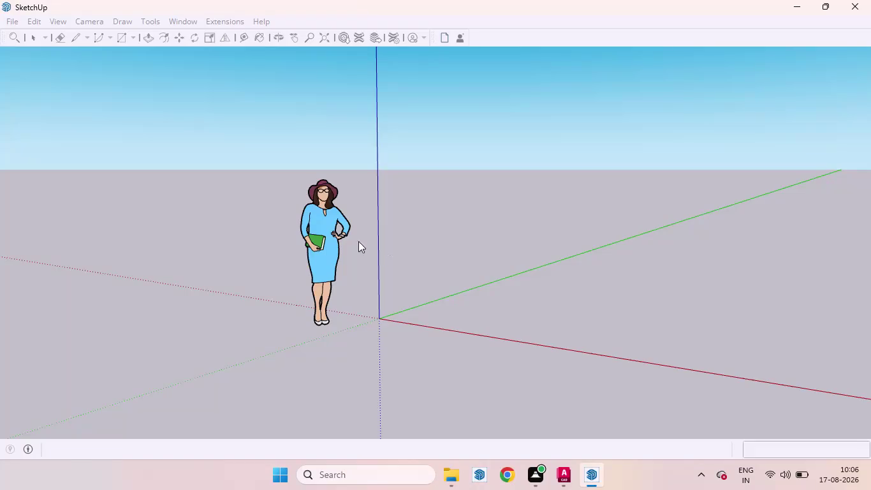
Delete the default person figure from the new model.
click(317, 233)
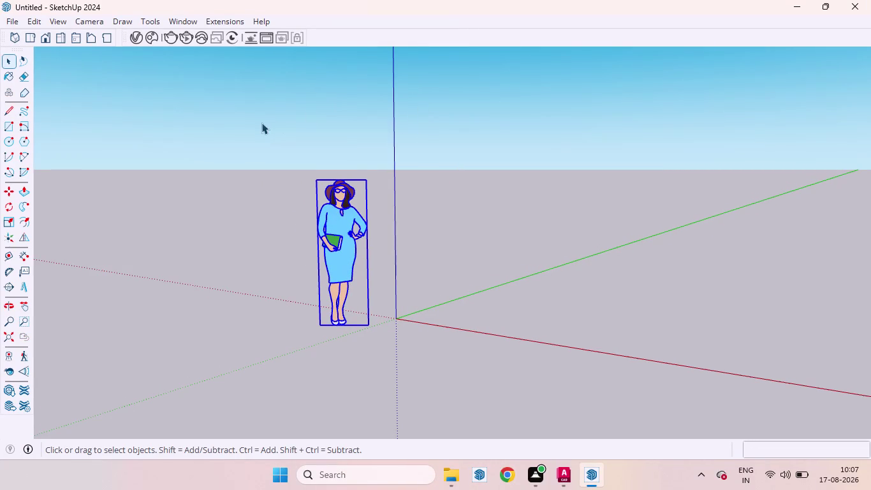
key(Delete)
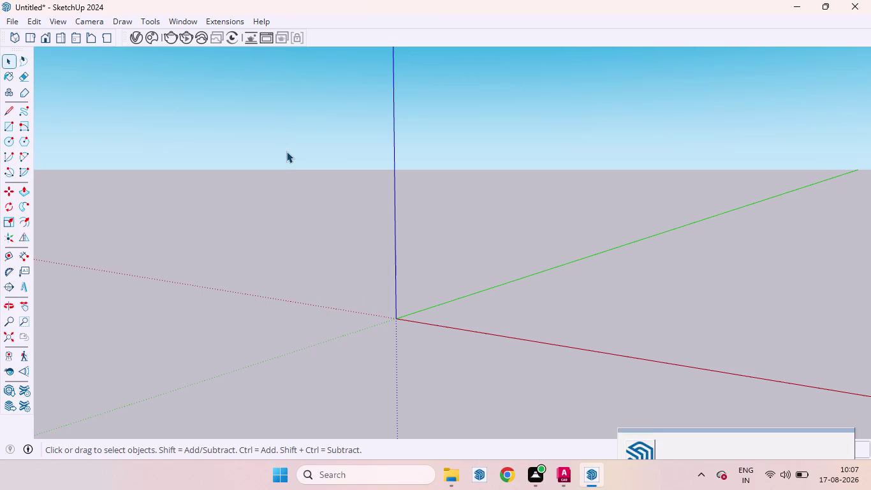
scroll(up, 3)
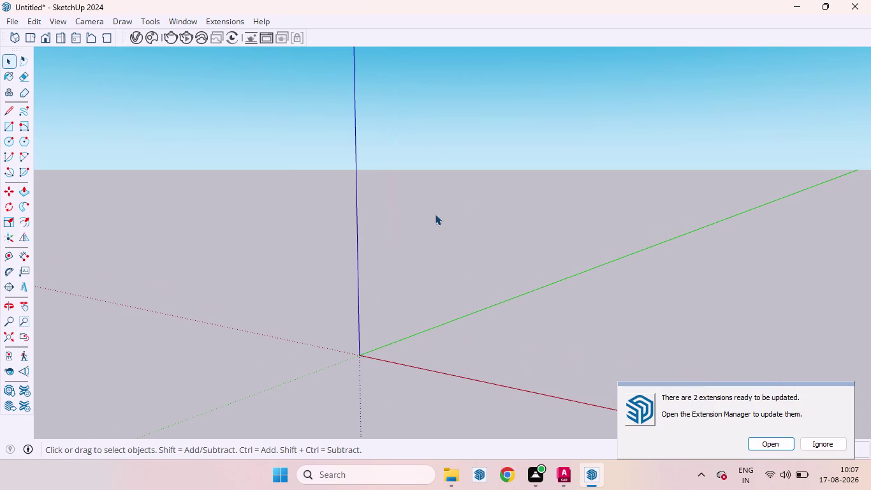
middle_drag(437, 216, 425, 223)
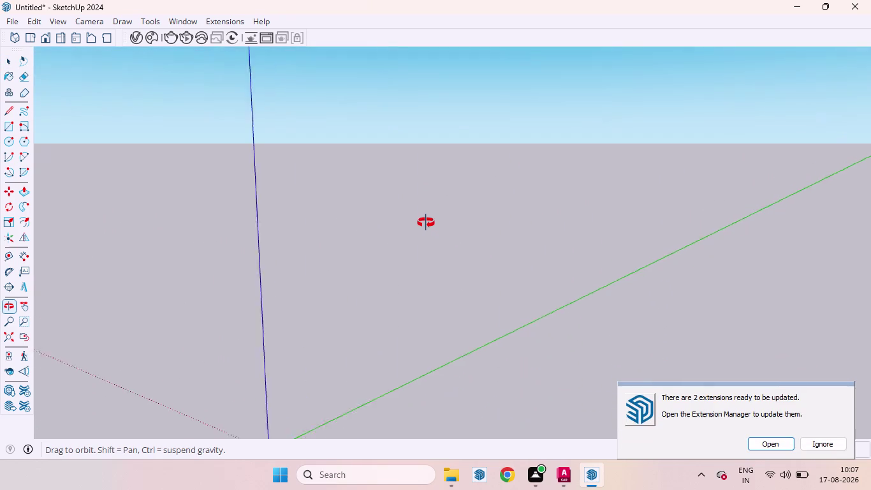
middle_drag(426, 223, 424, 219)
scroll(down, 3)
Orbit around the empty scene and ignore the extension update notice.
scroll(up, 3)
middle_drag(499, 244, 517, 269)
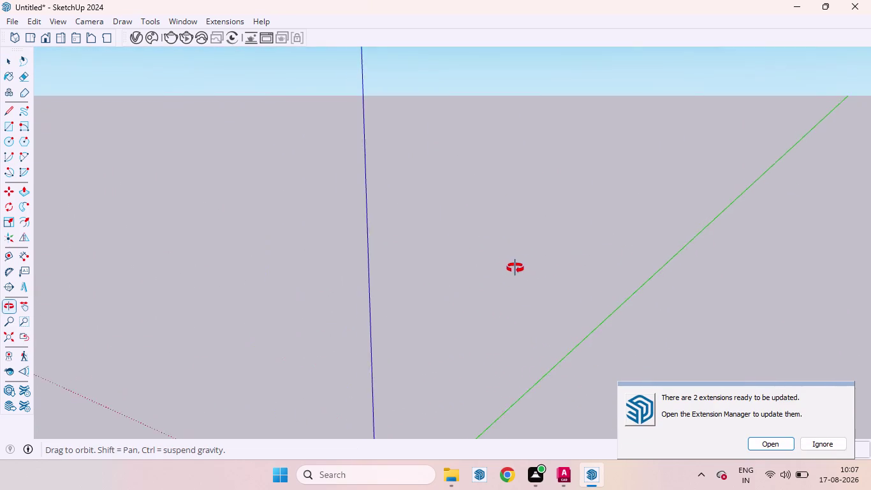
middle_drag(517, 269, 492, 242)
scroll(up, 3)
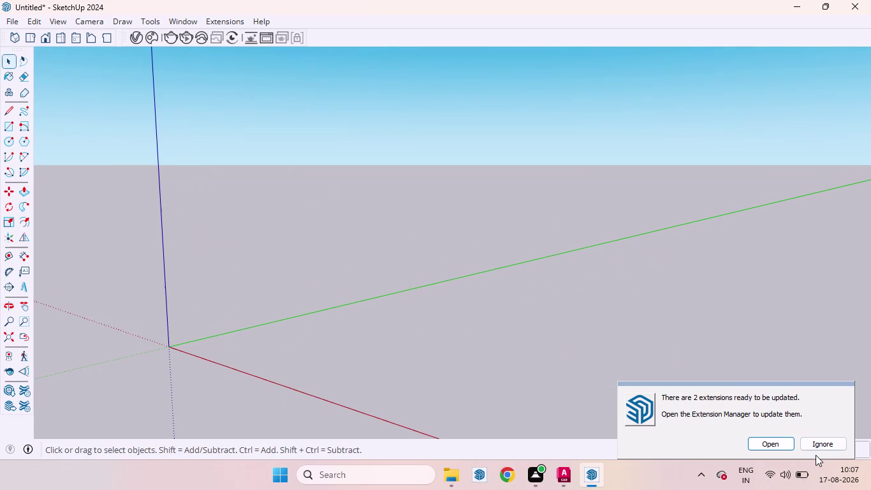
click(812, 443)
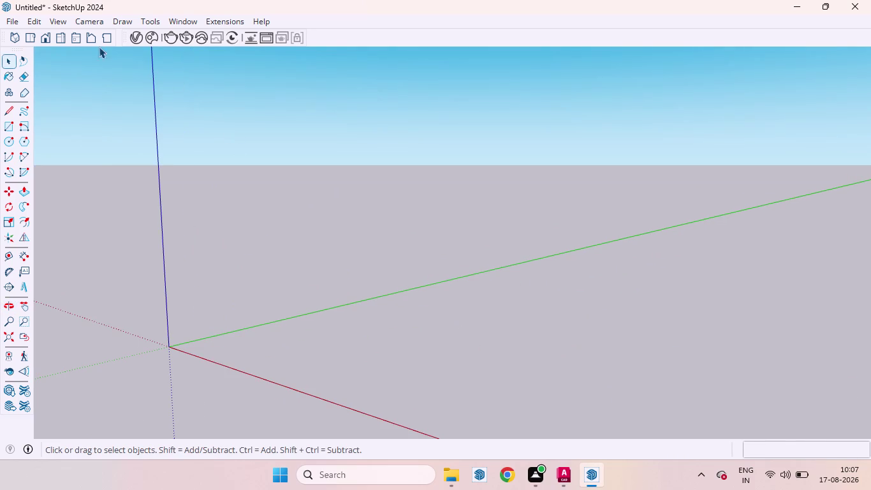
click(10, 20)
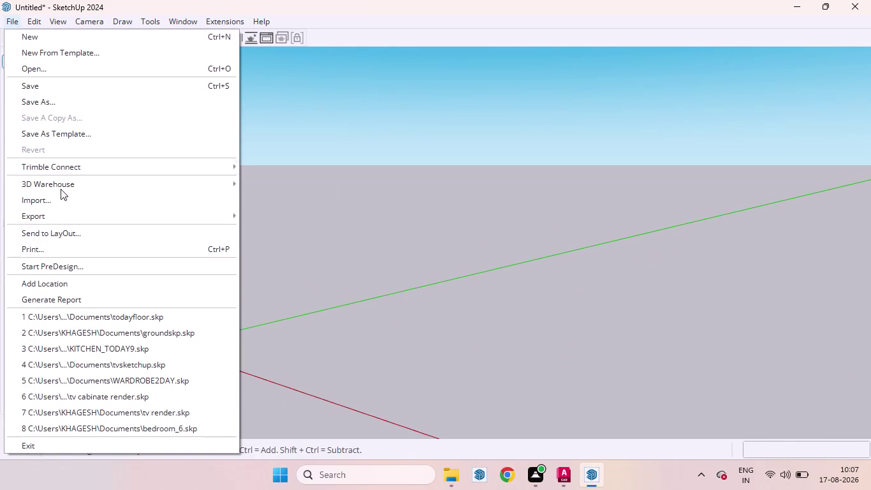
Import 'ARCH PLANS - 900 SQ YRDS Day 03' from Downloads with Inches options.
click(52, 202)
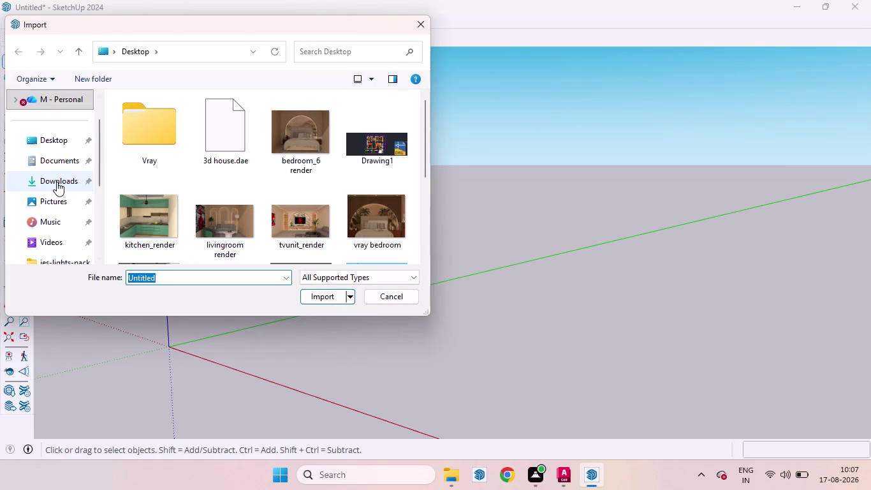
click(57, 181)
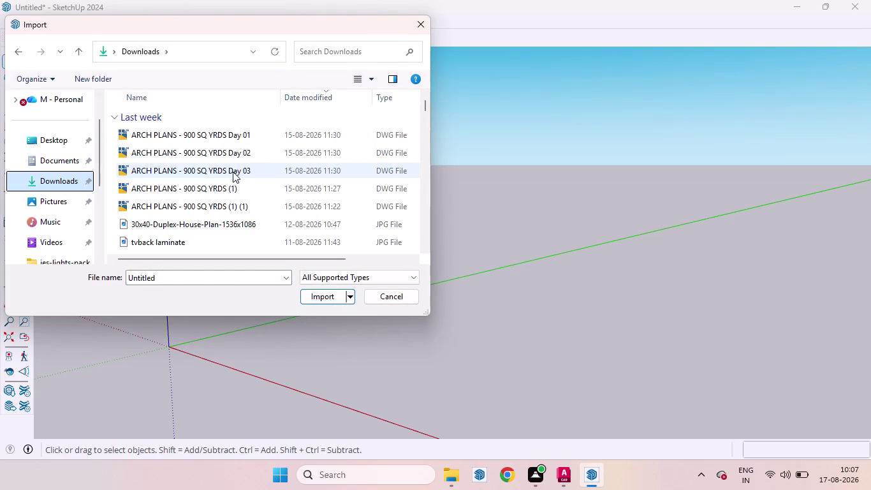
click(233, 171)
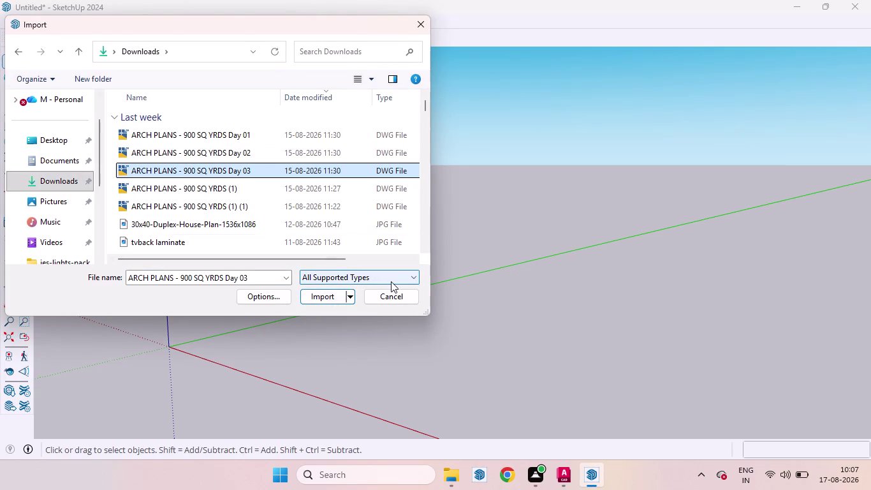
click(273, 302)
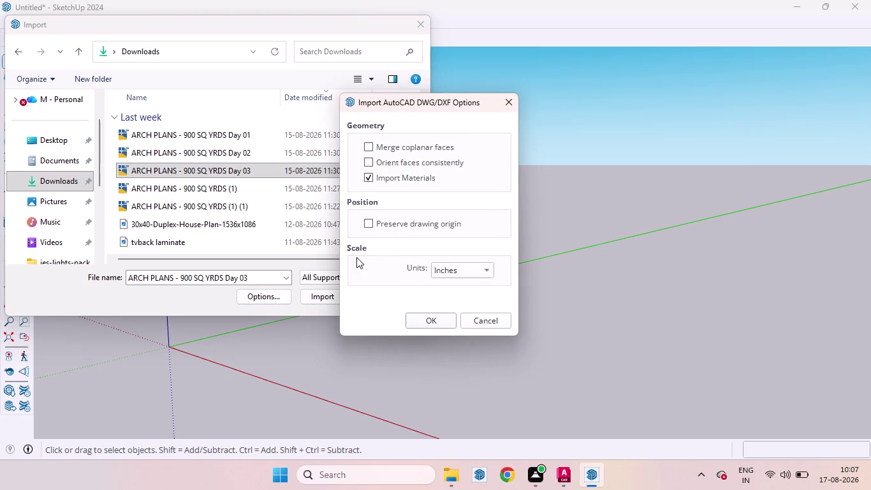
click(510, 106)
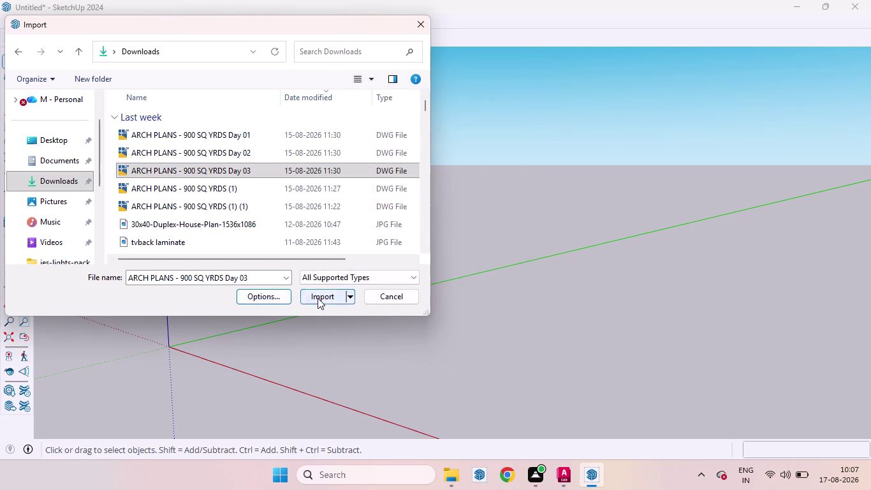
click(318, 298)
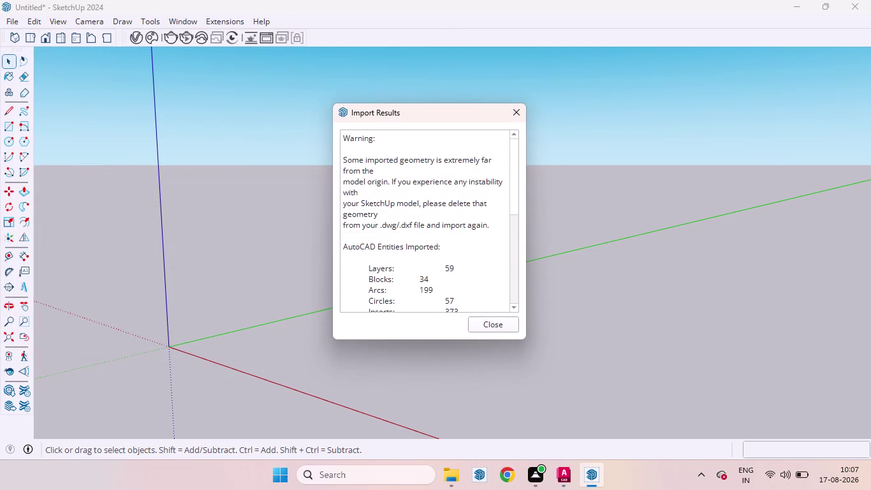
click(482, 320)
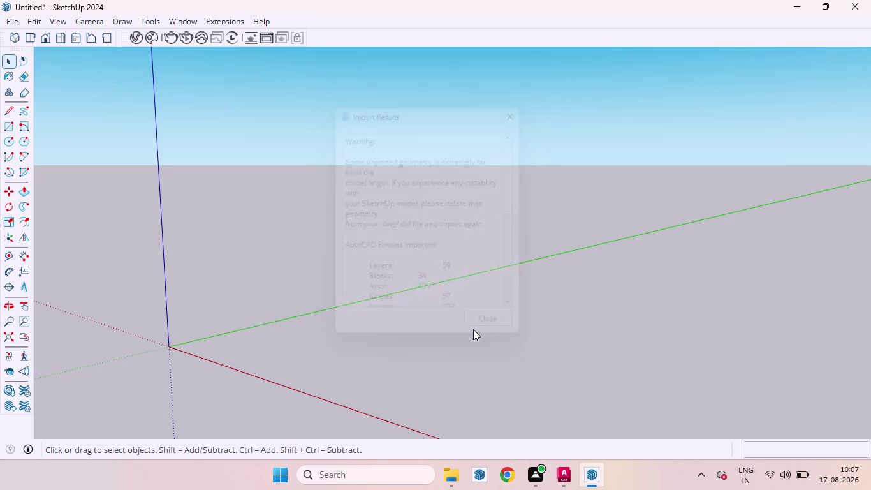
Tilt down onto the imported plan, select it, view its context menu, then deselect.
scroll(down, 3)
scroll(down, 3)
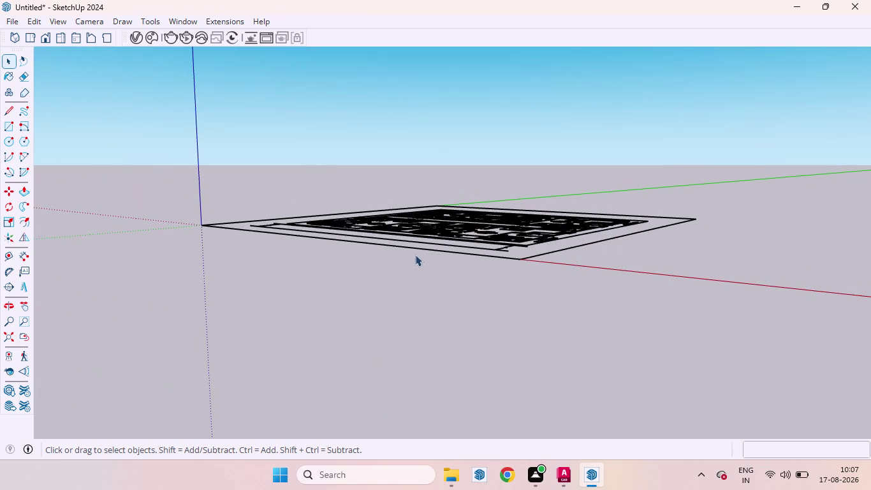
middle_drag(414, 254, 518, 478)
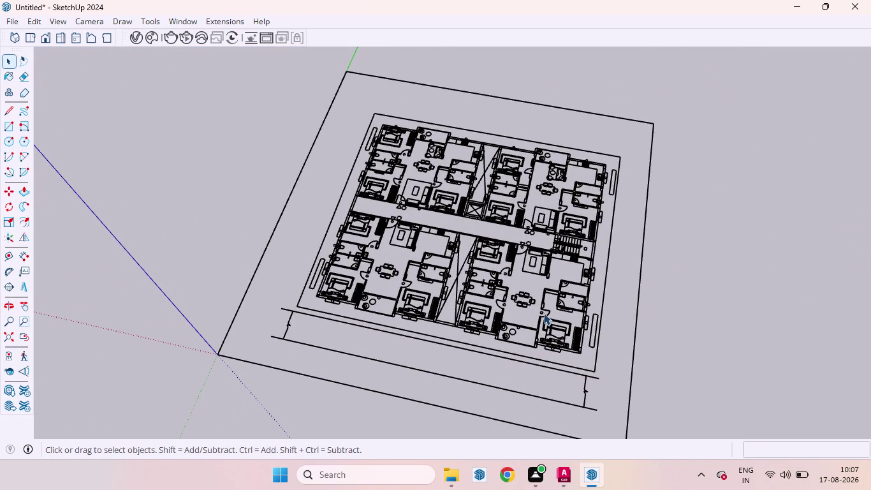
click(544, 313)
right_click(544, 313)
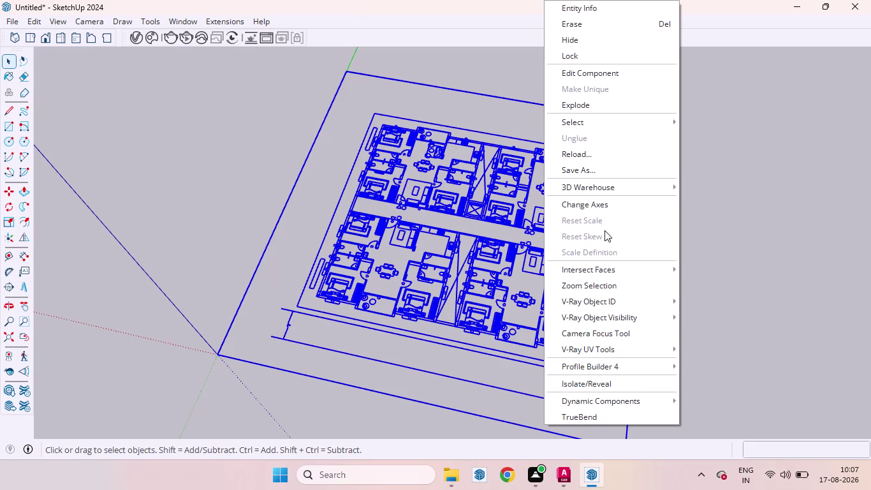
click(595, 112)
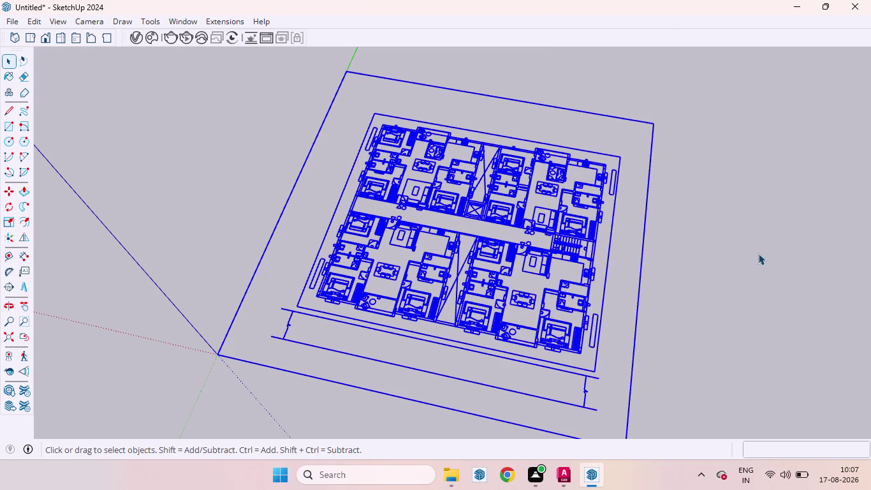
click(735, 250)
click(571, 223)
click(670, 227)
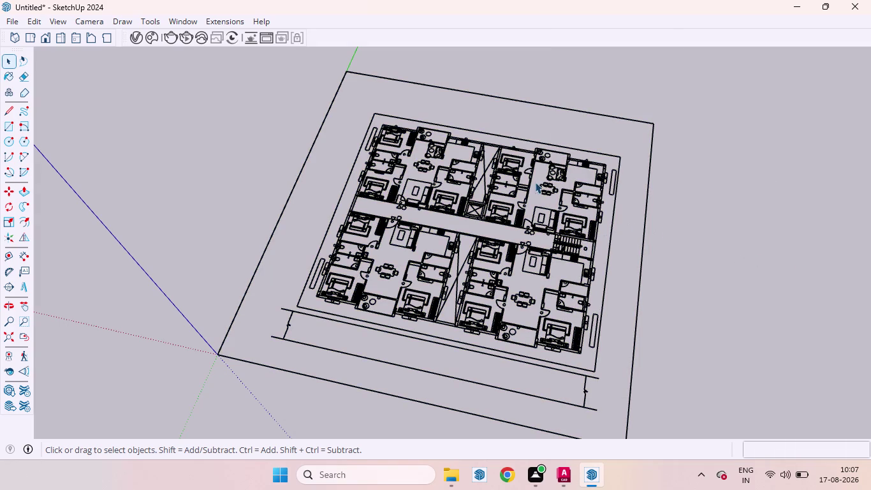
scroll(up, 3)
scroll(down, 3)
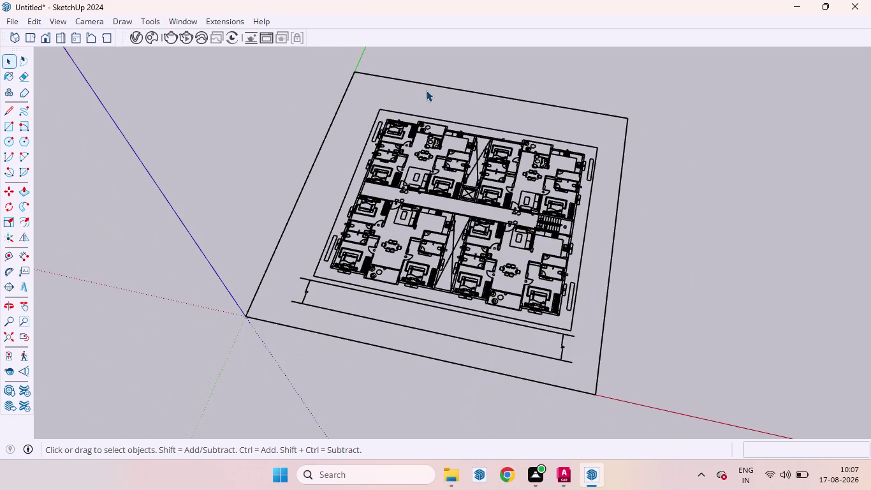
middle_drag(426, 90, 439, 231)
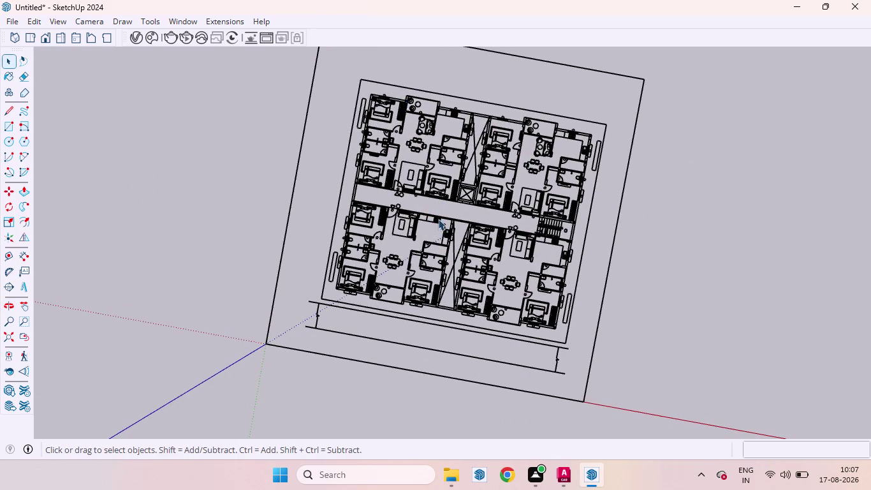
scroll(down, 3)
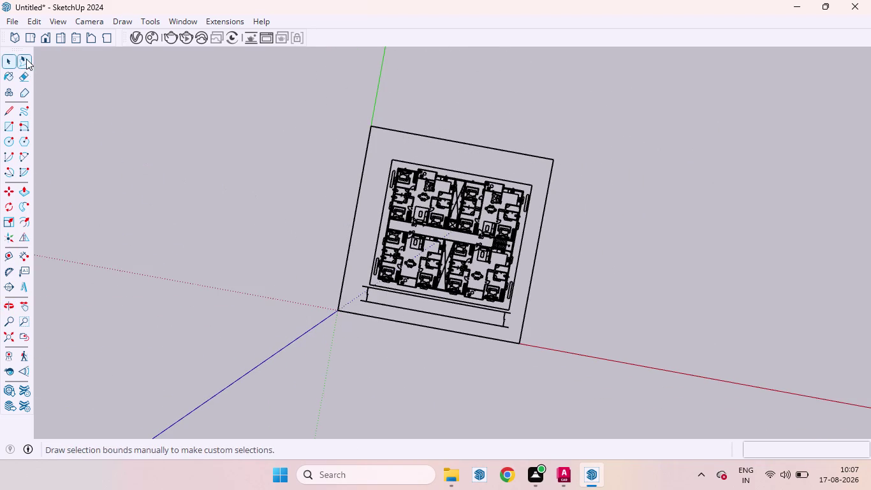
Switch to Top view and zoom in on the upper-left bedroom.
click(29, 34)
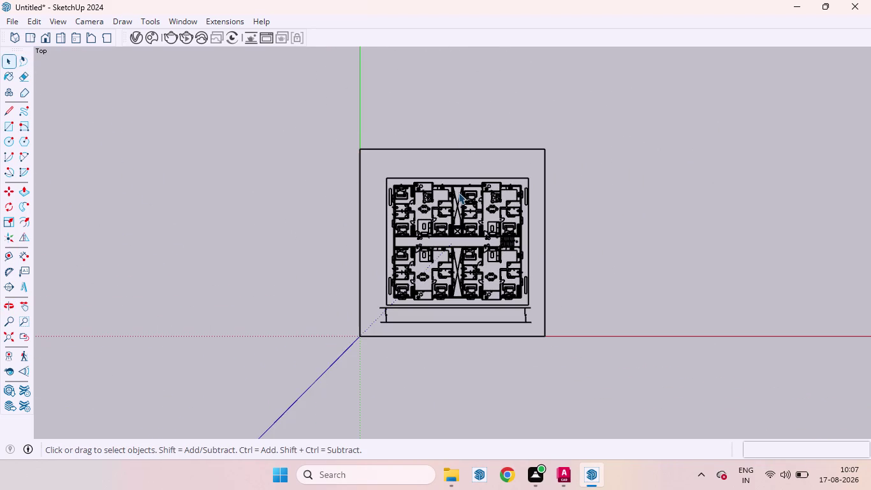
scroll(up, 3)
scroll(down, 3)
scroll(up, 3)
scroll(down, 3)
scroll(up, 3)
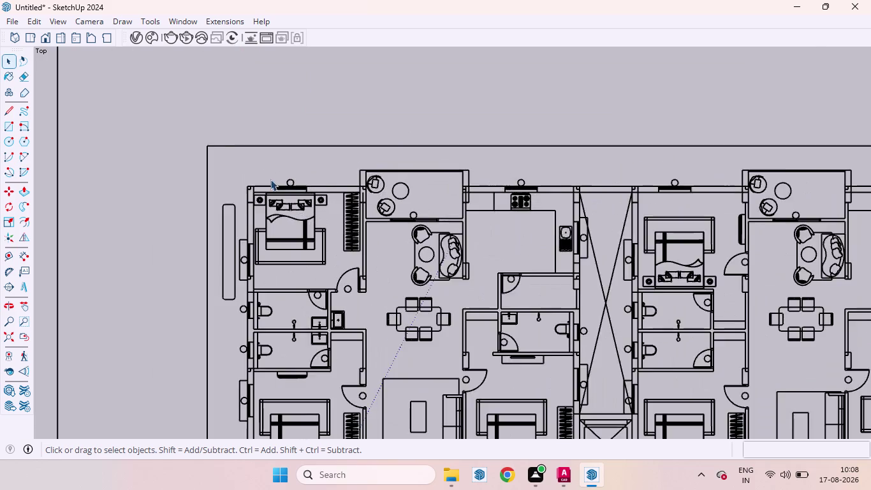
scroll(up, 3)
scroll(down, 3)
scroll(up, 3)
scroll(up, 3)
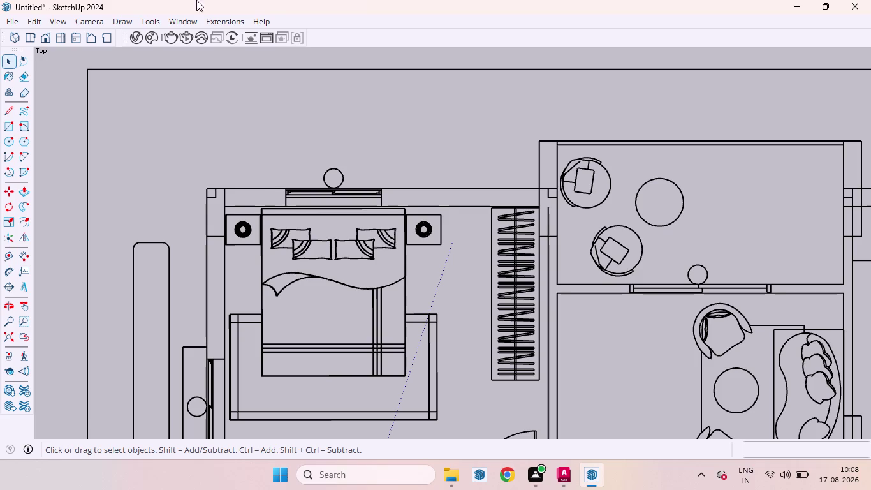
right_click(385, 38)
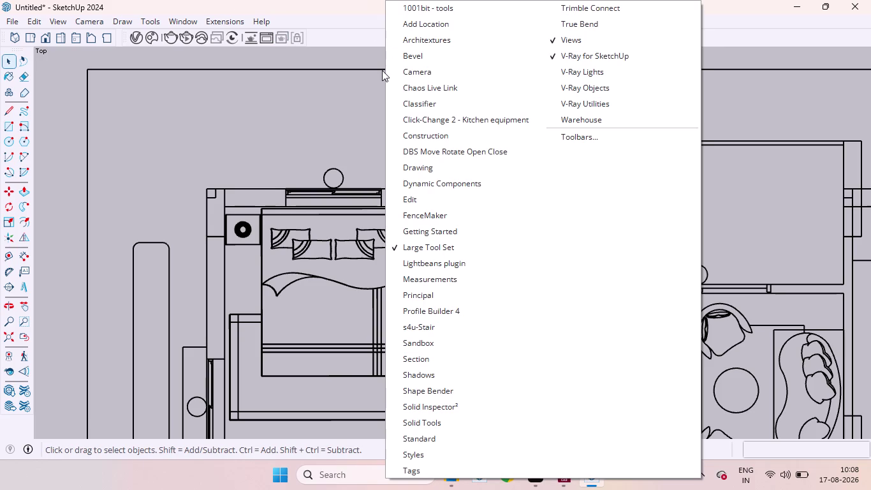
Enable the 1001bit - tools toolbar and drag it up near the top.
click(425, 1)
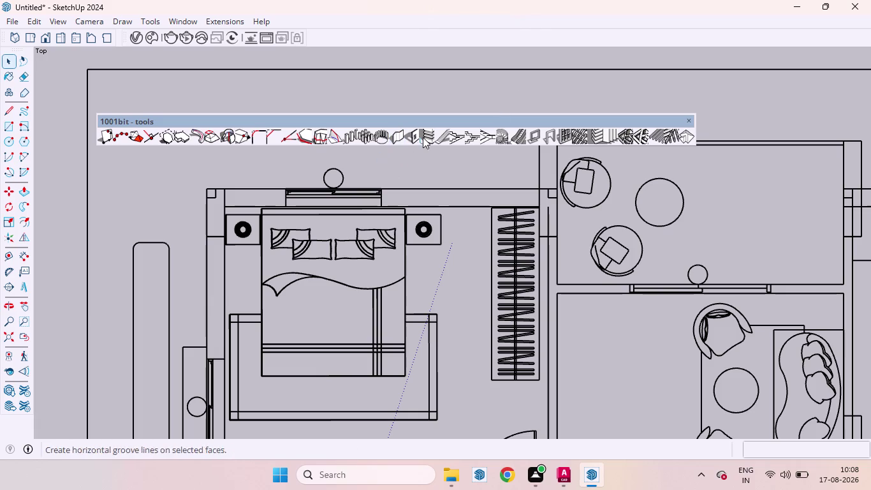
click(315, 92)
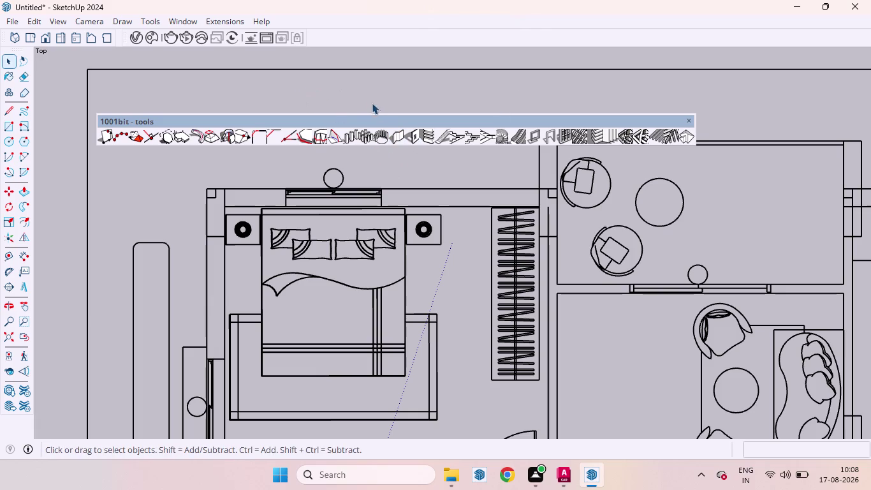
drag(371, 124, 380, 47)
scroll(down, 3)
scroll(down, 3)
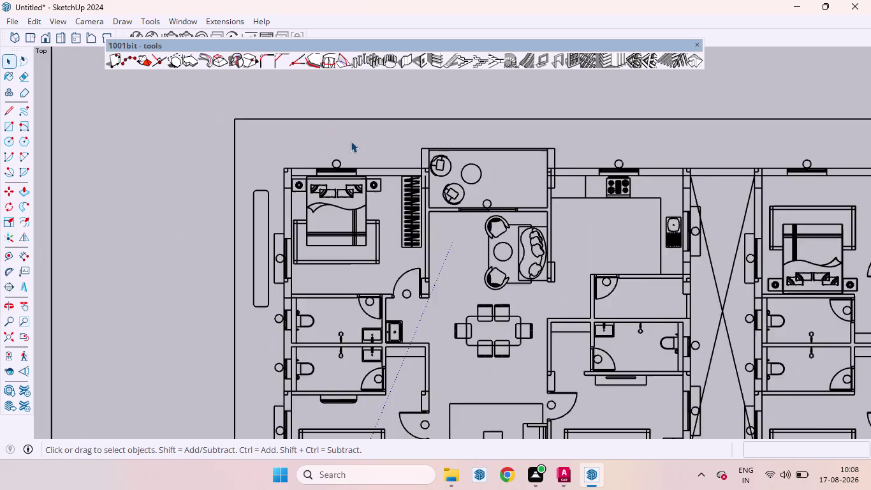
Orbit around the imported floor plan to inspect it from several angles.
scroll(down, 3)
scroll(down, 3)
scroll(down, 3)
scroll(down, 3)
middle_drag(366, 258, 360, 215)
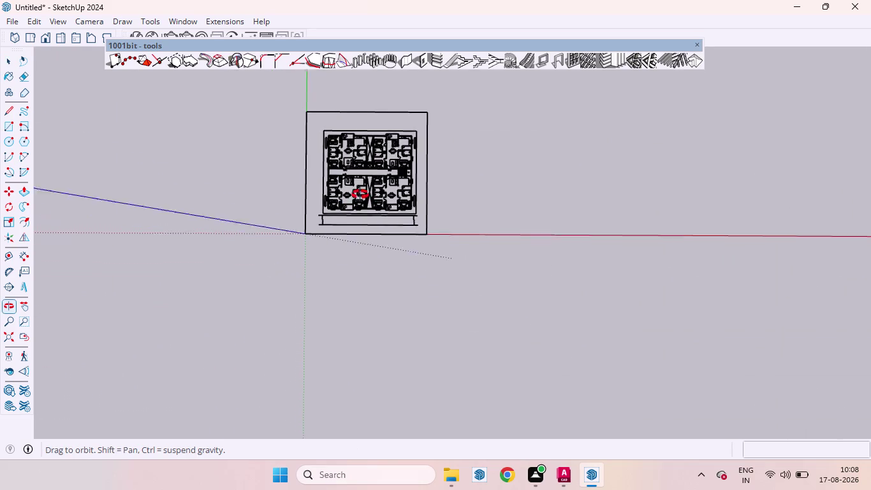
middle_drag(361, 215, 365, 92)
scroll(up, 3)
scroll(down, 3)
scroll(up, 3)
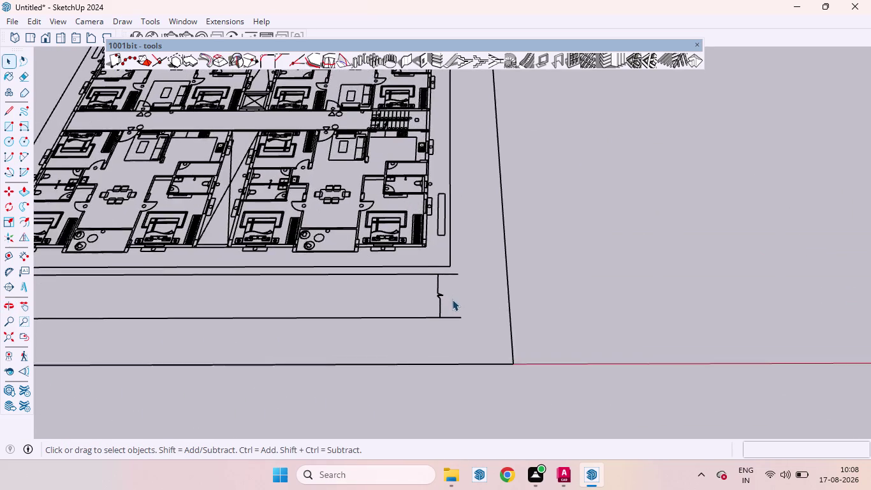
scroll(up, 3)
scroll(down, 3)
middle_drag(464, 339, 402, 147)
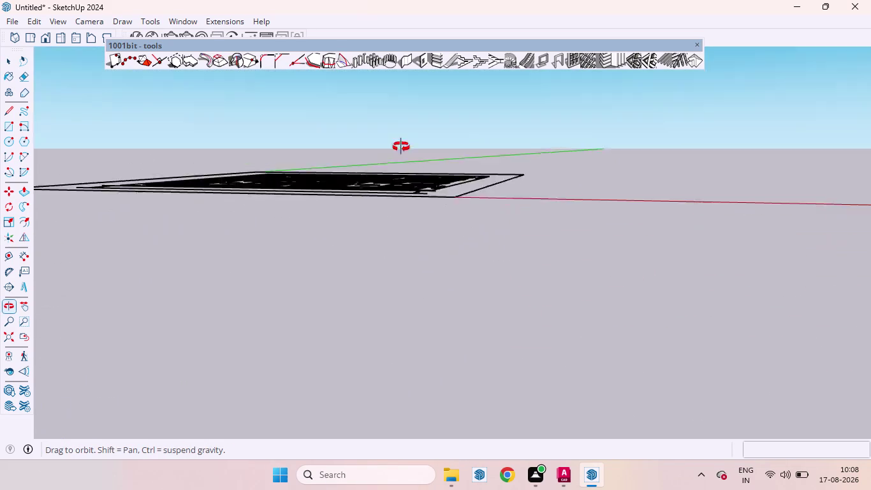
middle_drag(402, 148, 387, 109)
scroll(up, 3)
middle_drag(421, 219, 420, 135)
scroll(up, 3)
scroll(down, 3)
scroll(down, 3)
middle_drag(448, 263, 450, 238)
scroll(up, 3)
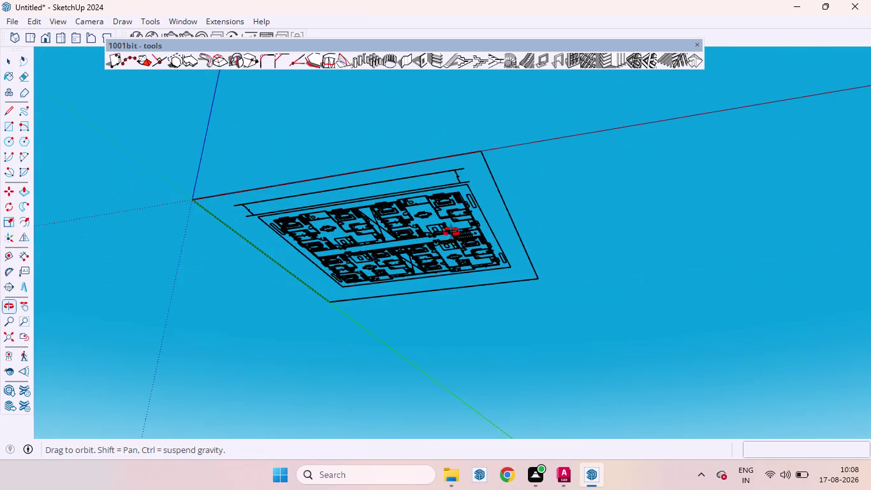
middle_drag(451, 238, 446, 114)
scroll(up, 3)
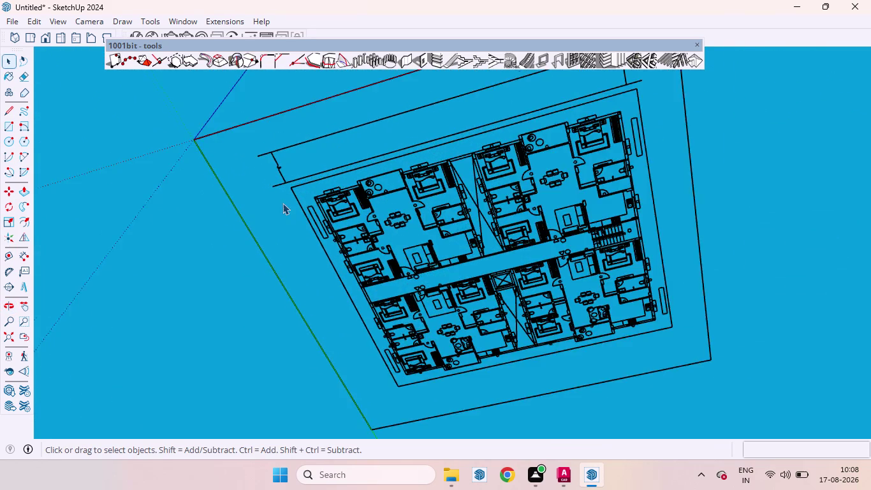
scroll(up, 3)
Turn the imported plan drawing into a group with Make Group.
right_click(263, 215)
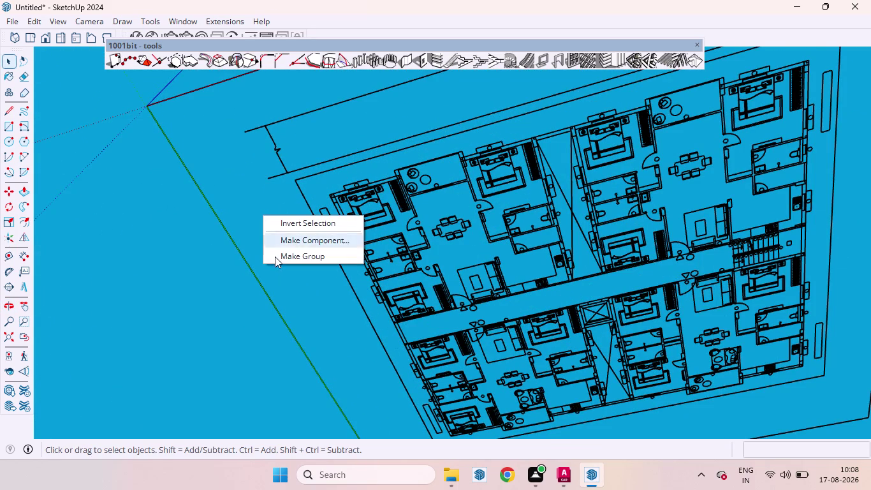
click(277, 258)
scroll(down, 3)
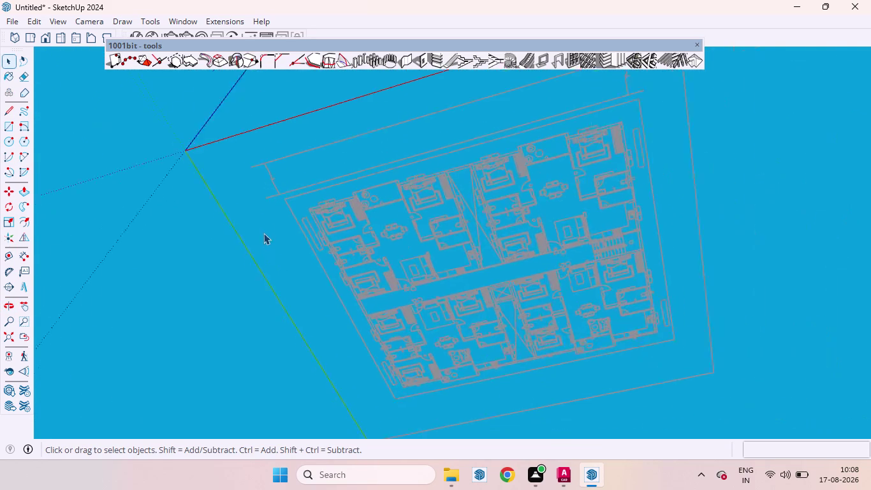
scroll(down, 3)
middle_drag(286, 280, 294, 189)
scroll(up, 3)
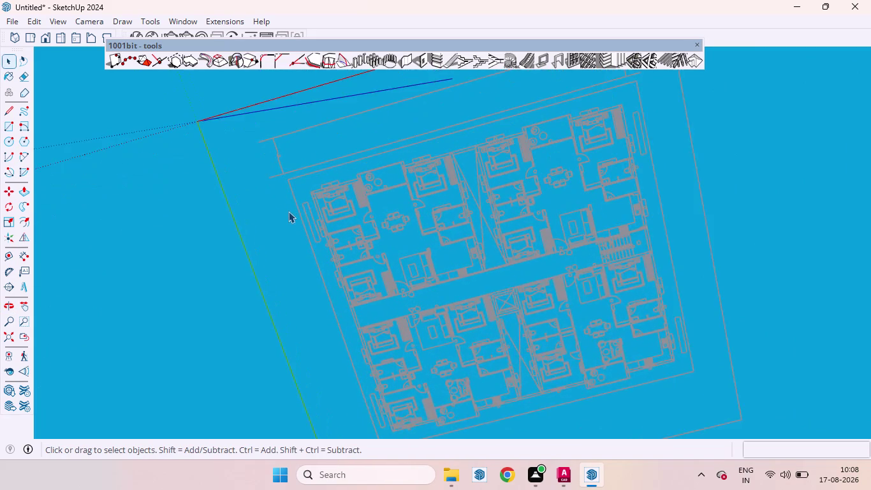
scroll(up, 3)
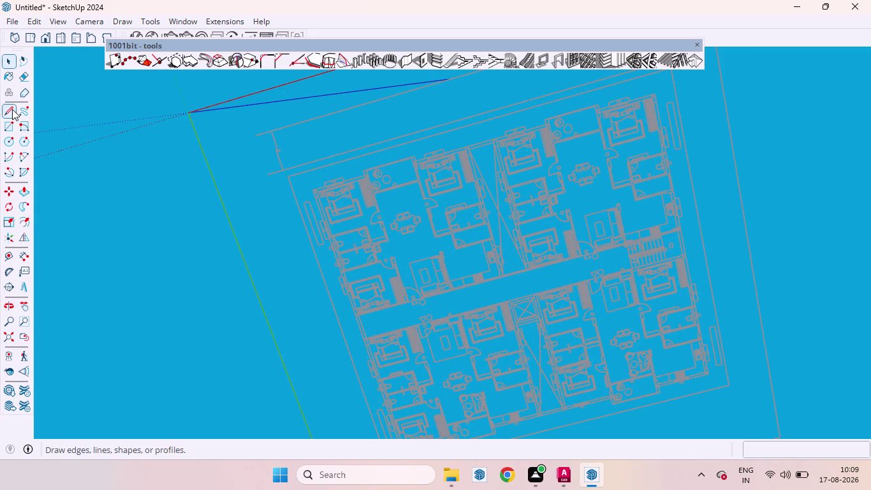
Draw a rectangle from the plan's bottom corner to its opposite corner.
click(9, 129)
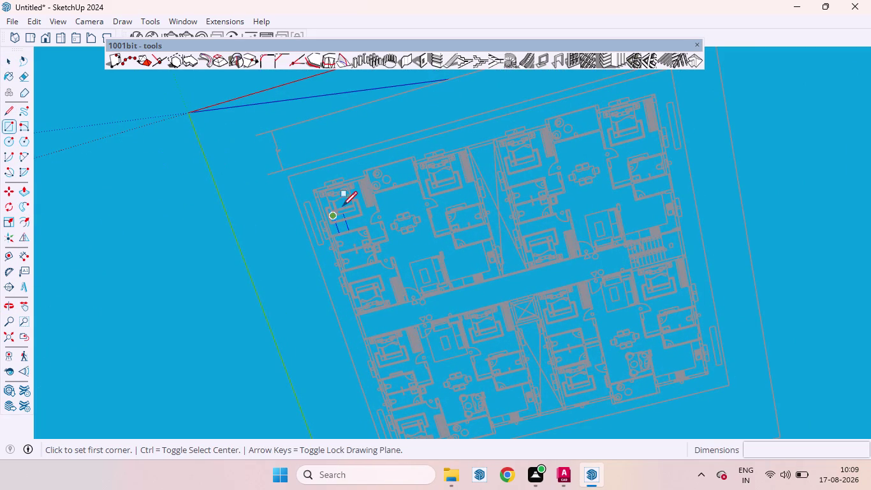
scroll(down, 3)
scroll(up, 3)
scroll(up, 3)
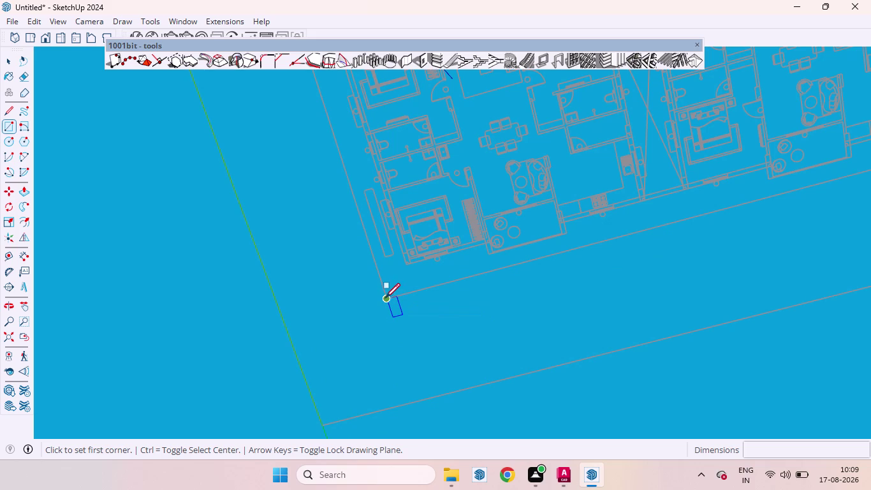
click(386, 297)
scroll(down, 3)
scroll(down, 3)
scroll(down, 3)
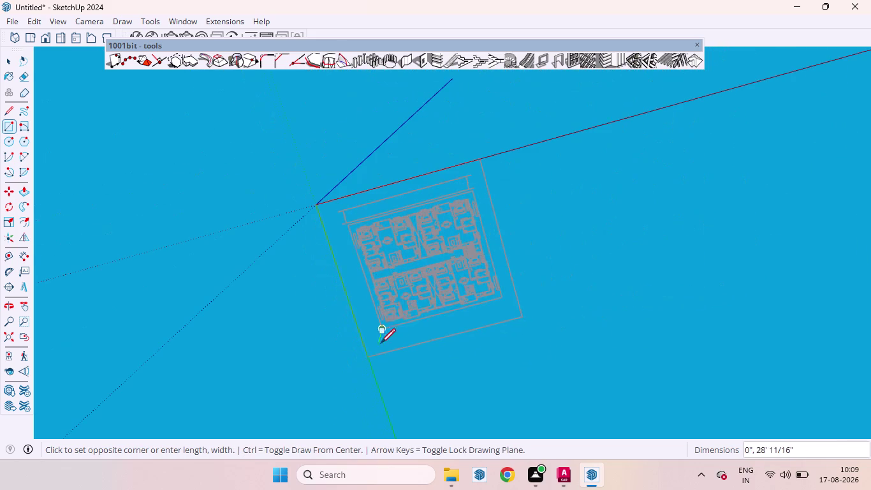
scroll(up, 3)
scroll(up, 3)
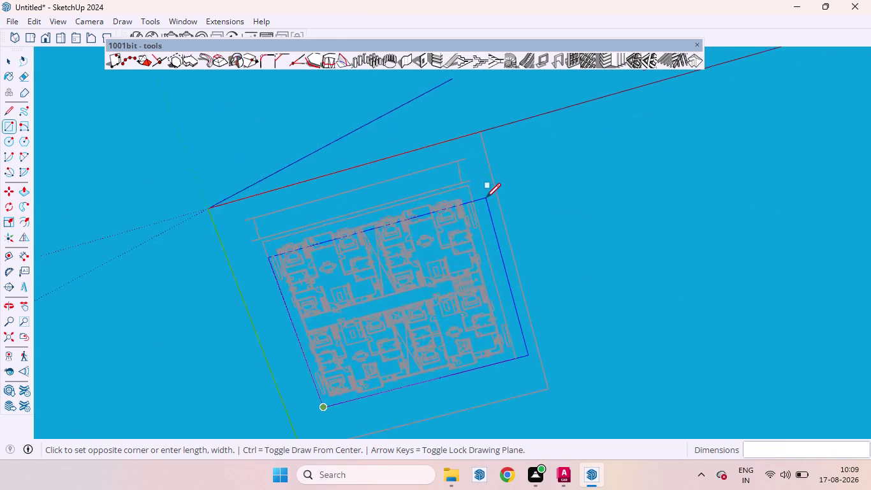
scroll(up, 3)
scroll(up, 3)
scroll(up, 3)
click(459, 178)
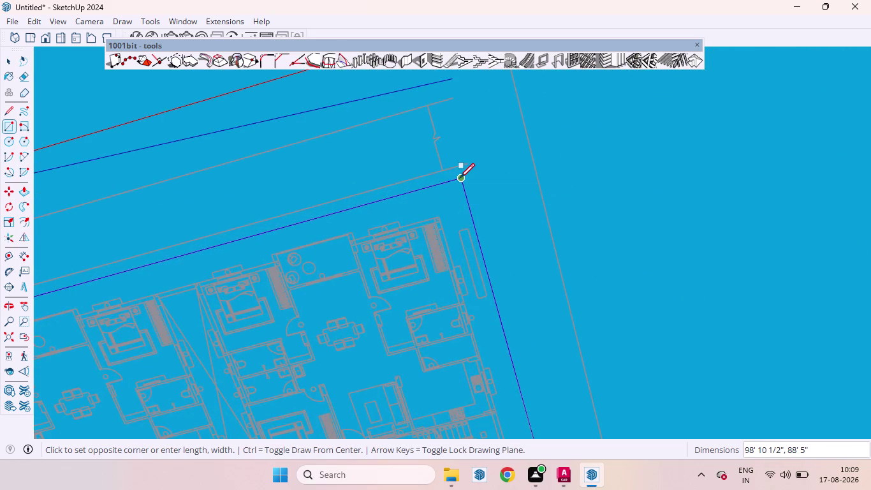
Push/Pull the new rectangular face by 6 inches.
click(24, 195)
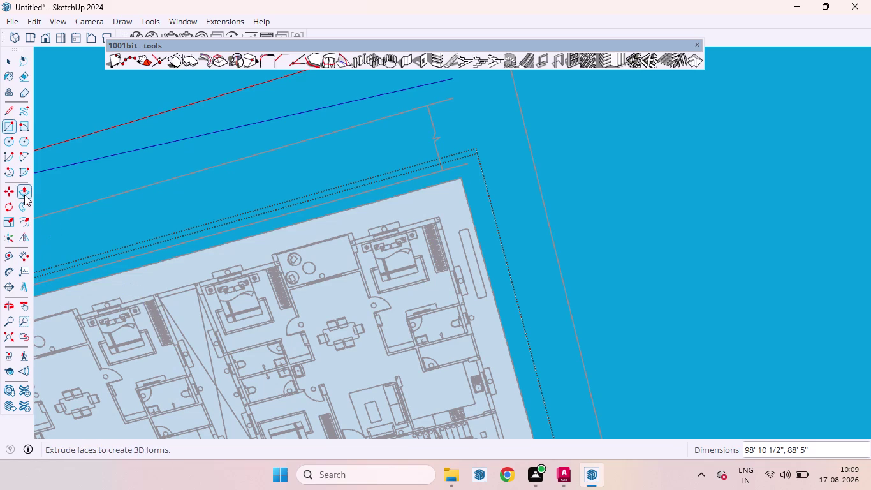
drag(424, 297, 435, 367)
key(6)
key(Return)
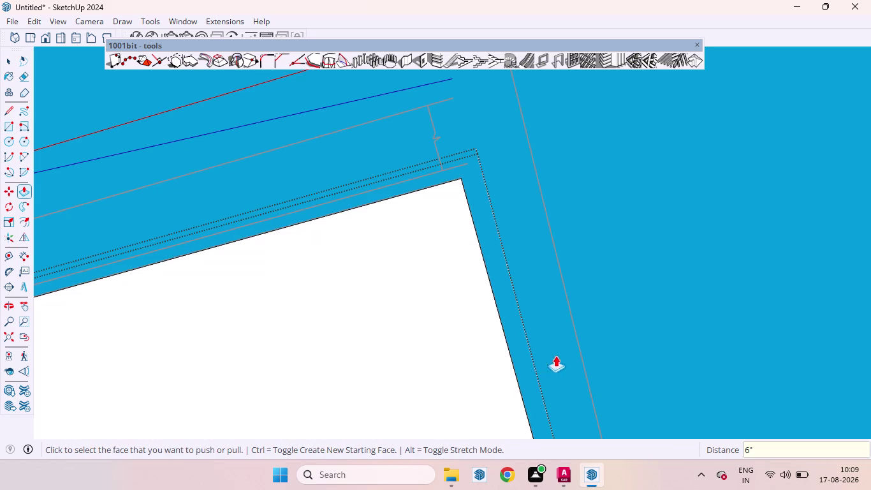
Confirm the 6-inch slab, deselect, and switch to Top view.
key(space)
click(601, 334)
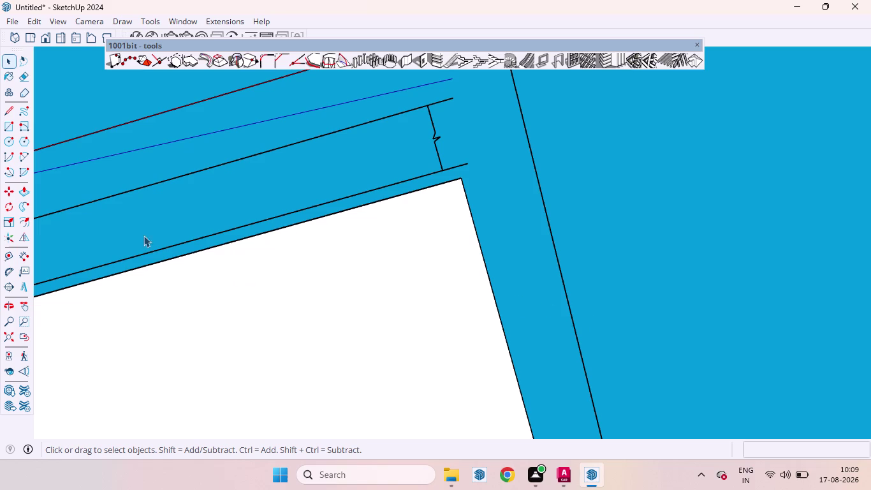
click(30, 40)
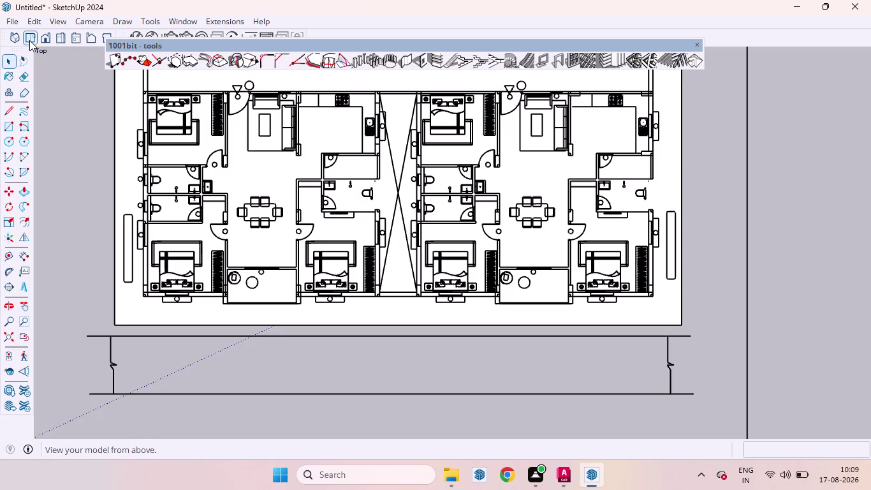
scroll(down, 3)
scroll(down, 3)
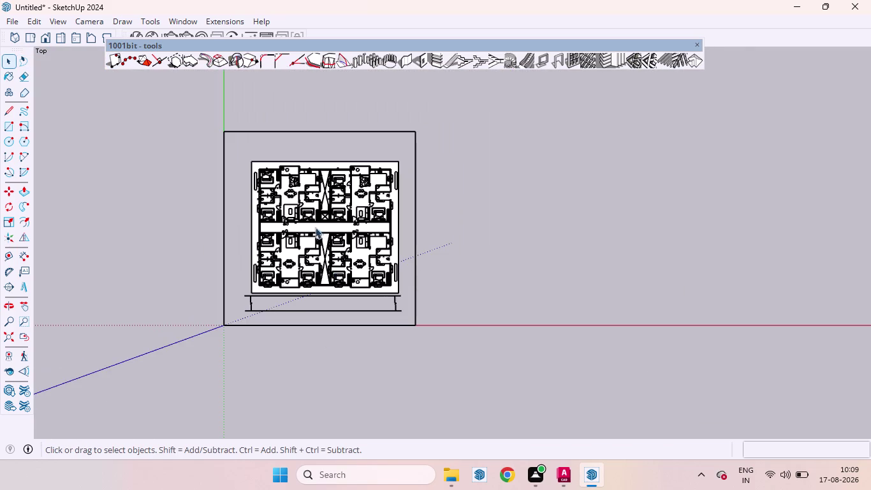
scroll(up, 3)
scroll(up, 3)
scroll(up, 3)
Zoom and orbit in over the top-left bedroom corner.
scroll(down, 3)
scroll(up, 3)
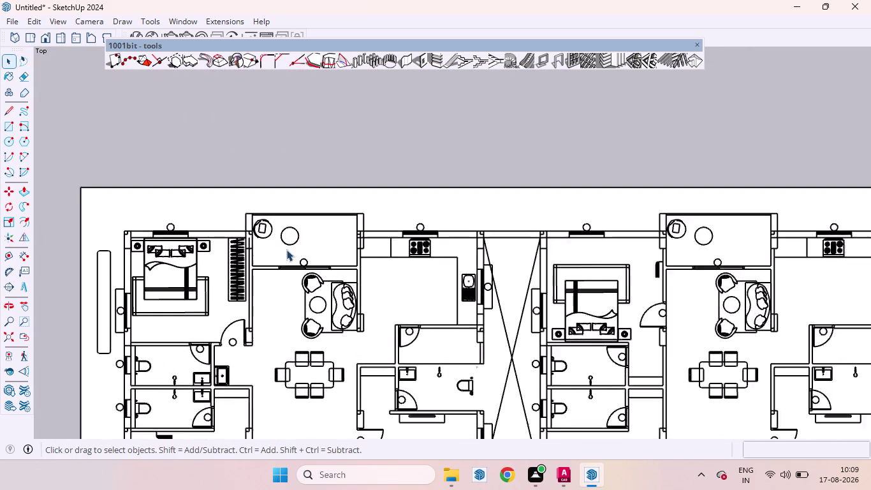
scroll(up, 3)
scroll(down, 3)
scroll(down, 3)
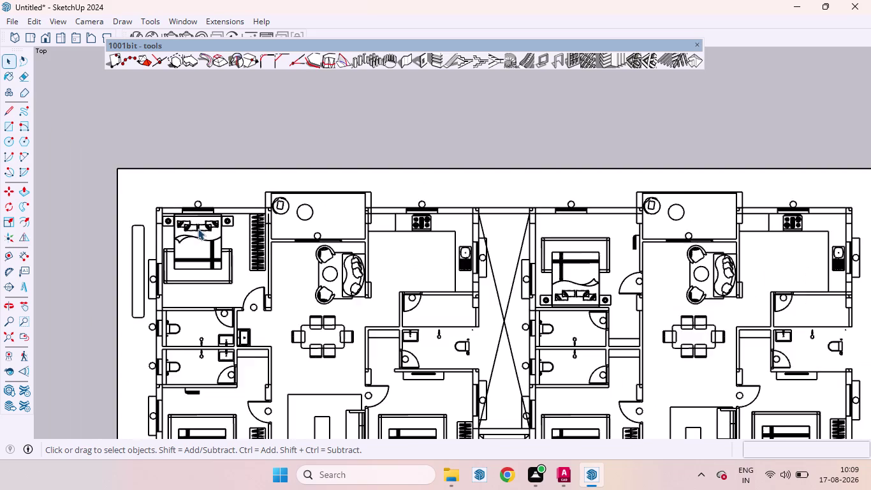
scroll(up, 3)
middle_drag(117, 200, 200, 163)
scroll(up, 3)
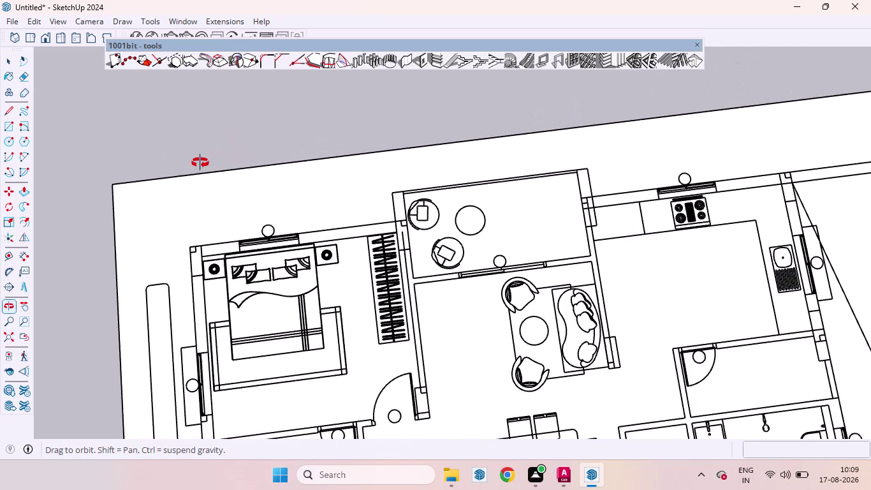
middle_drag(200, 162, 211, 197)
scroll(up, 3)
scroll(down, 3)
scroll(up, 3)
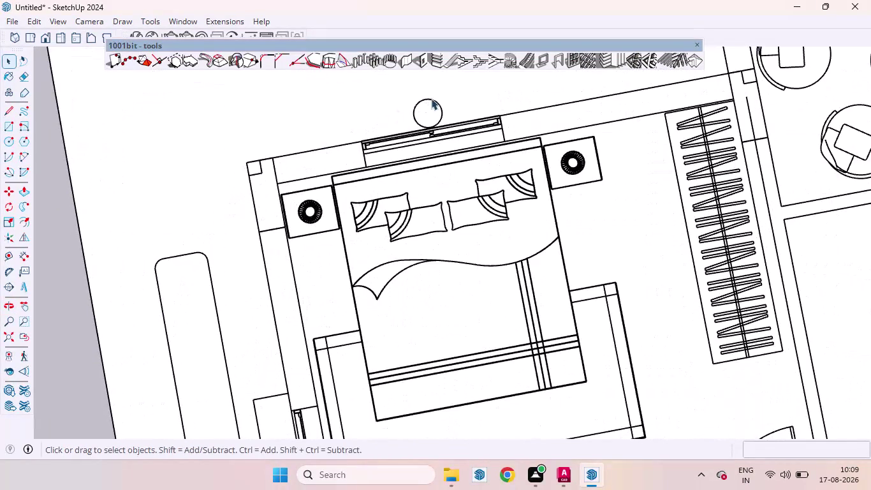
click(408, 60)
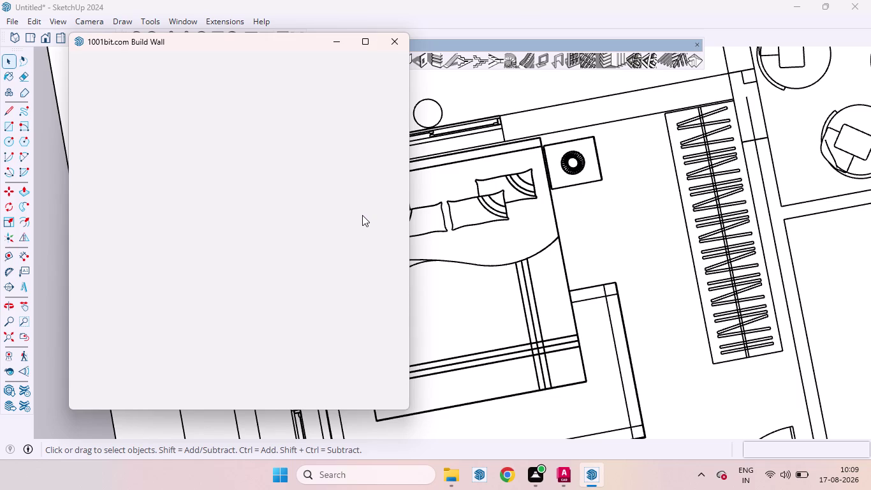
Set Build Wall thickness to 9, height to 9', Left alignment, and start walls.
click(396, 44)
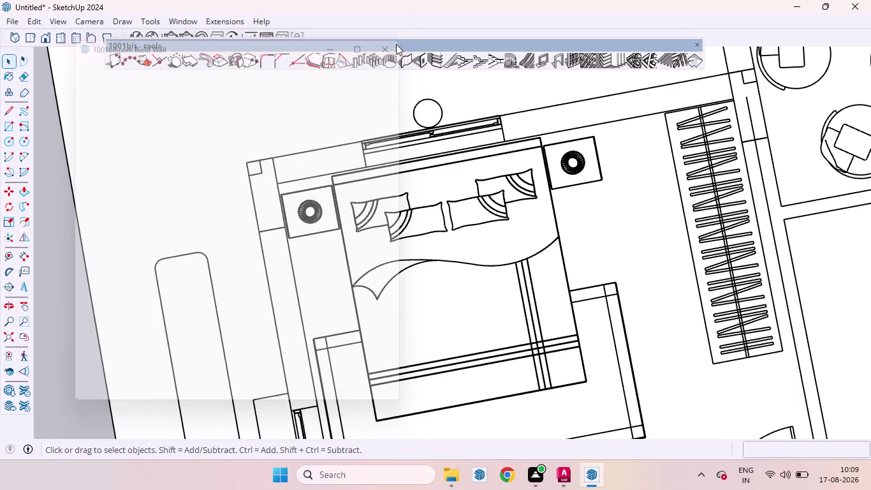
click(404, 60)
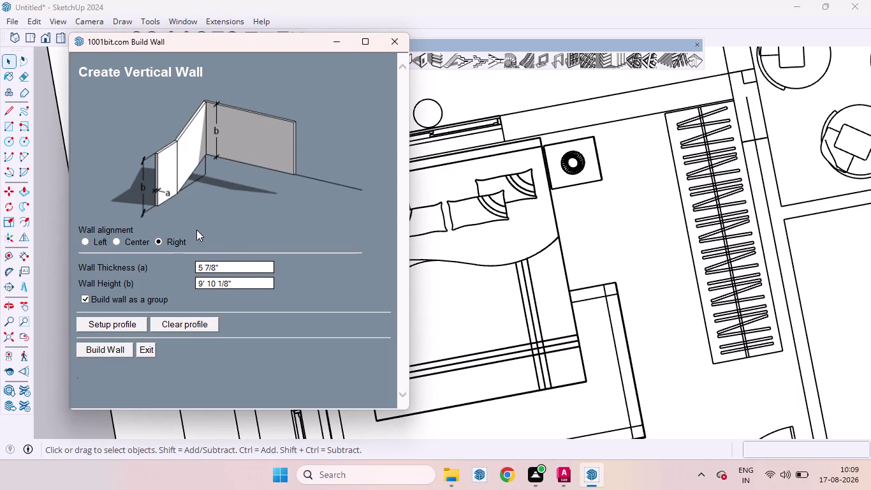
click(232, 272)
key(BackSpace)
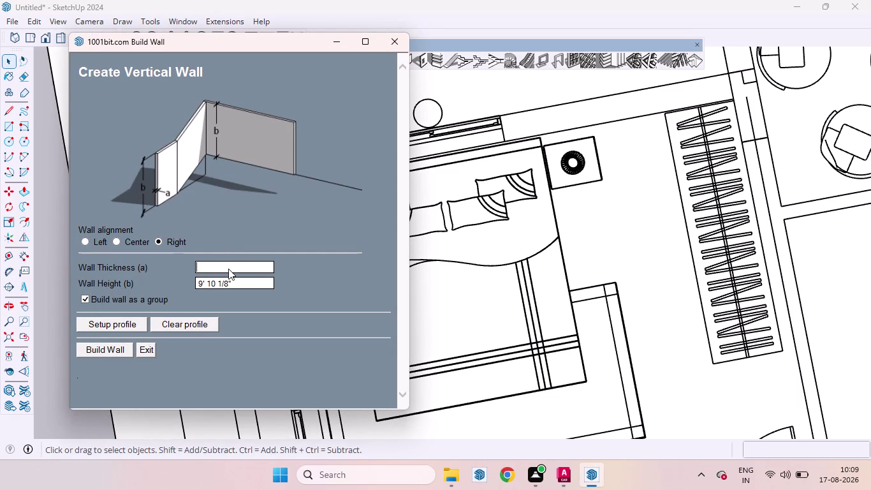
key(9)
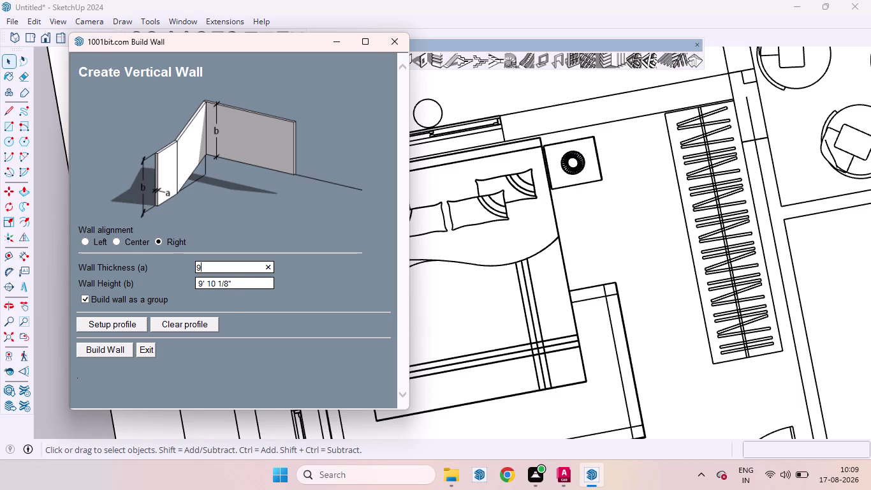
click(232, 285)
key(BackSpace)
text(9)
text(')
click(83, 239)
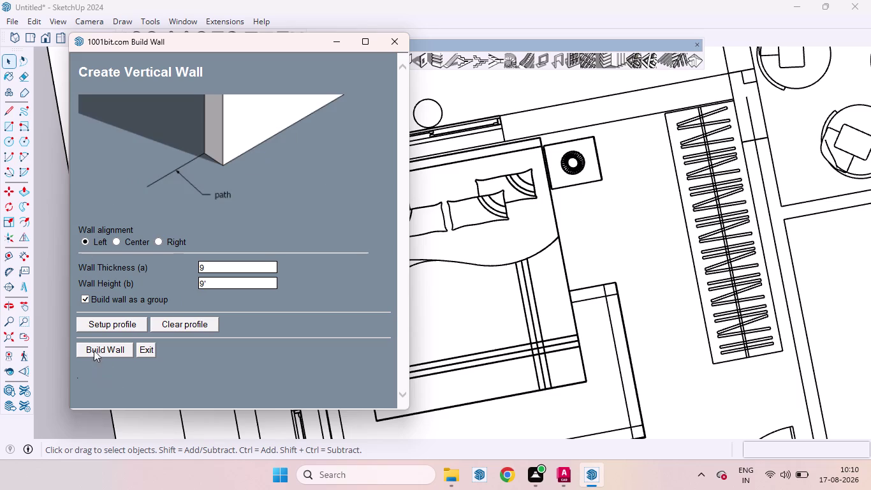
click(94, 351)
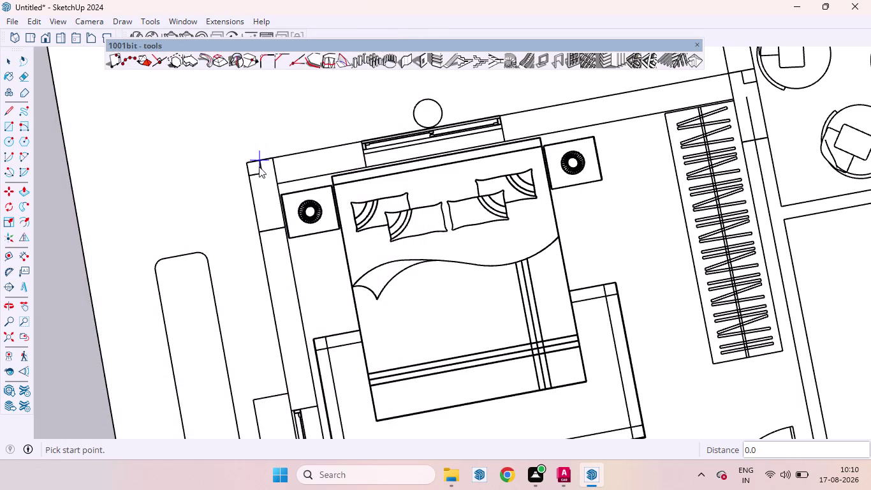
Cancel the wall started at the bedroom corner with Esc and restart Build Wall.
click(271, 154)
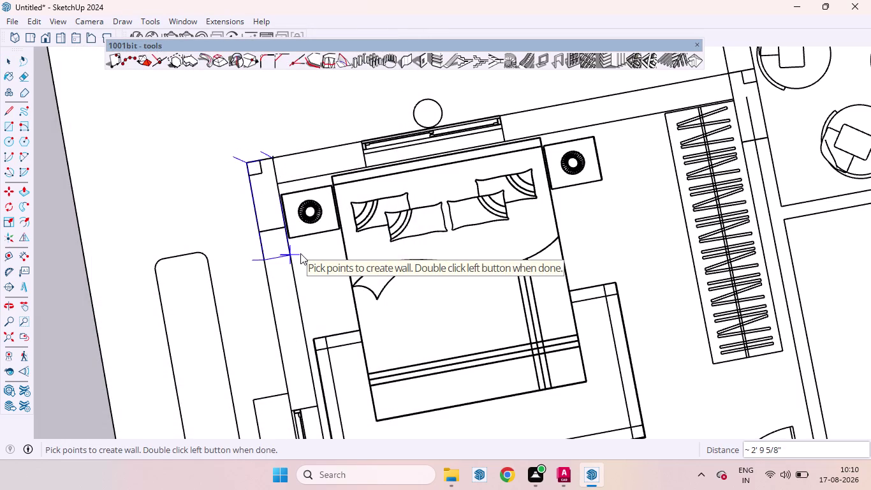
scroll(down, 3)
scroll(down, 3)
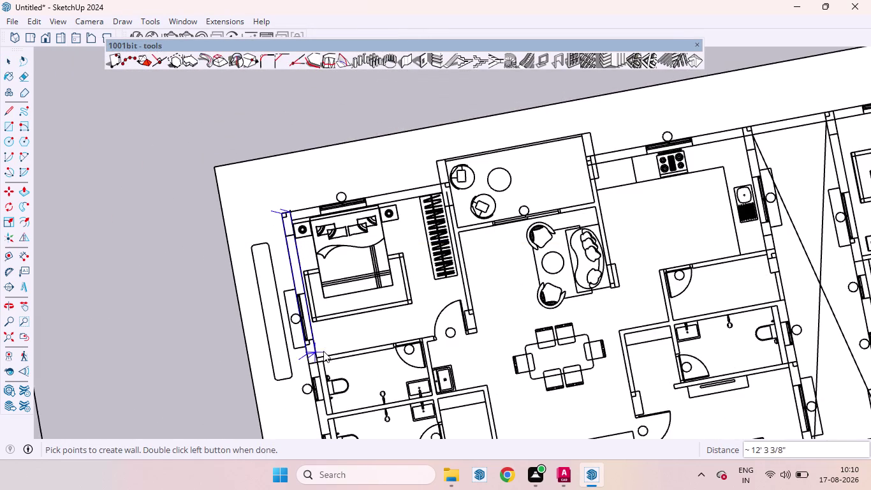
scroll(up, 3)
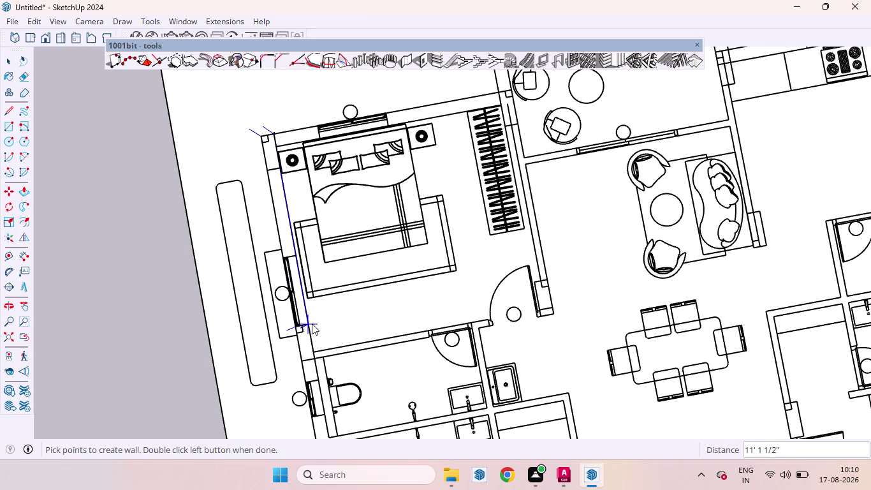
key(space)
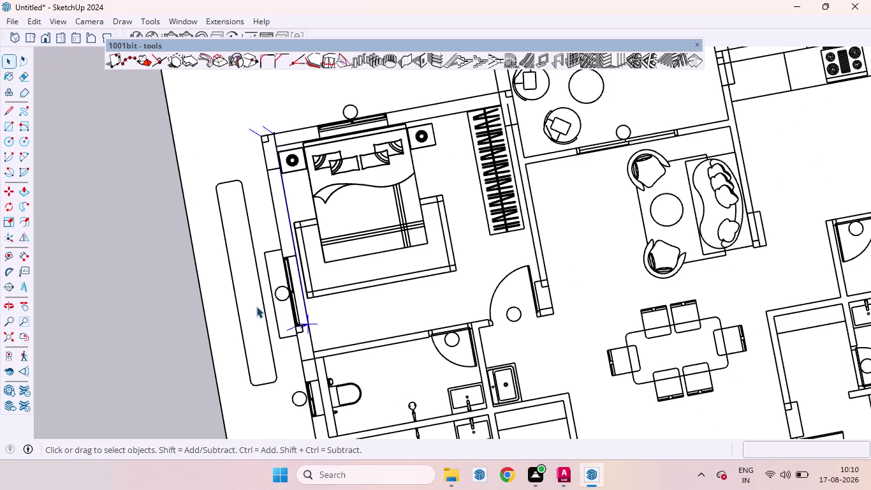
key(Escape)
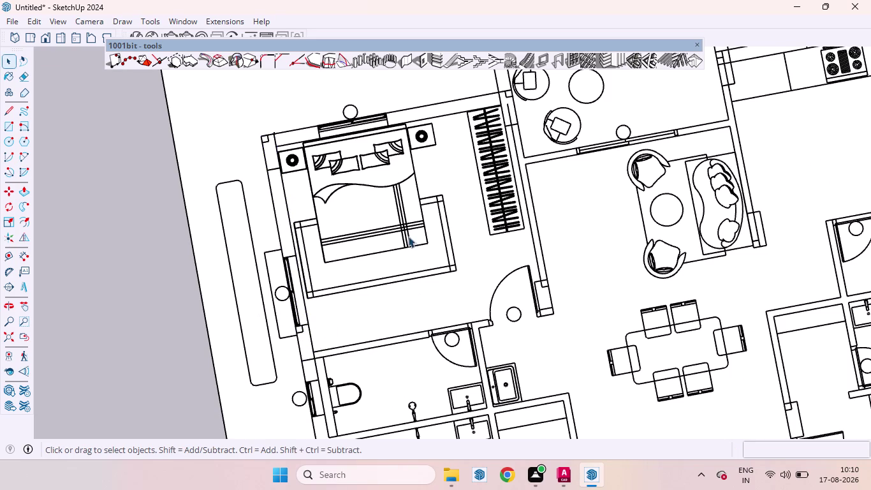
click(400, 62)
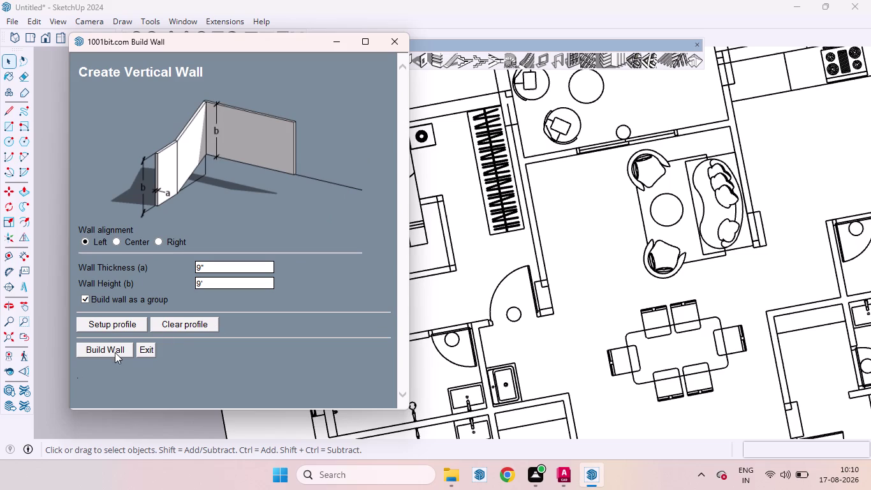
click(115, 352)
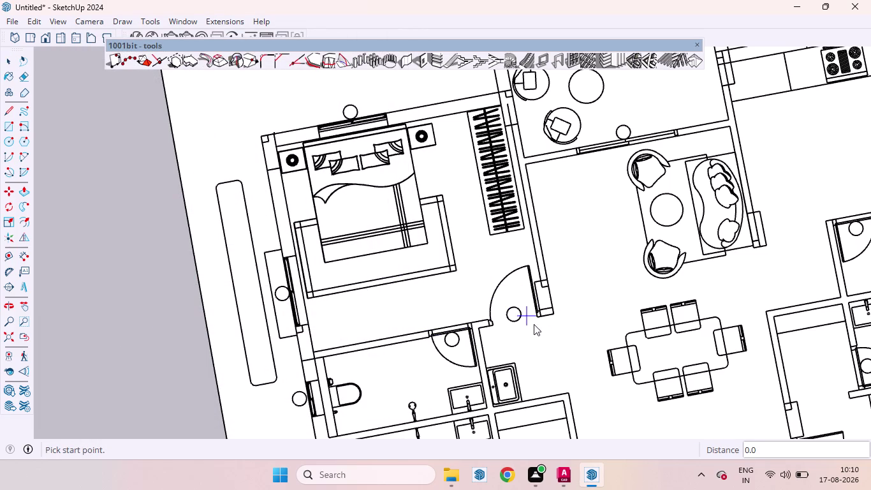
Start the wall path at the bedroom doorway jamb.
scroll(up, 3)
scroll(up, 3)
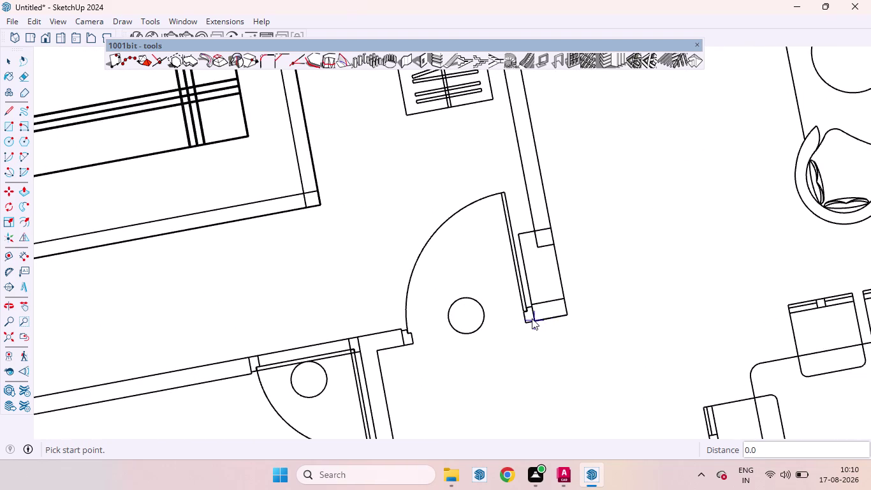
click(532, 318)
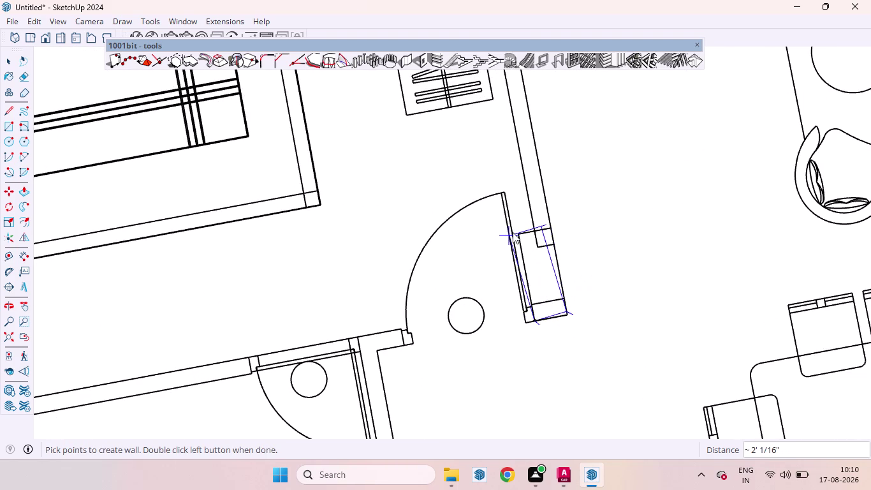
scroll(down, 3)
scroll(down, 3)
scroll(down, 3)
scroll(up, 3)
scroll(down, 3)
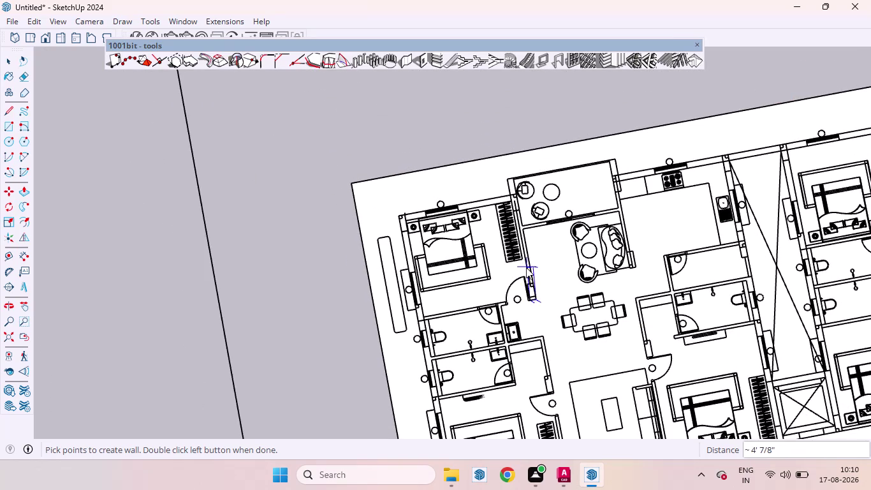
scroll(up, 3)
scroll(up, 3)
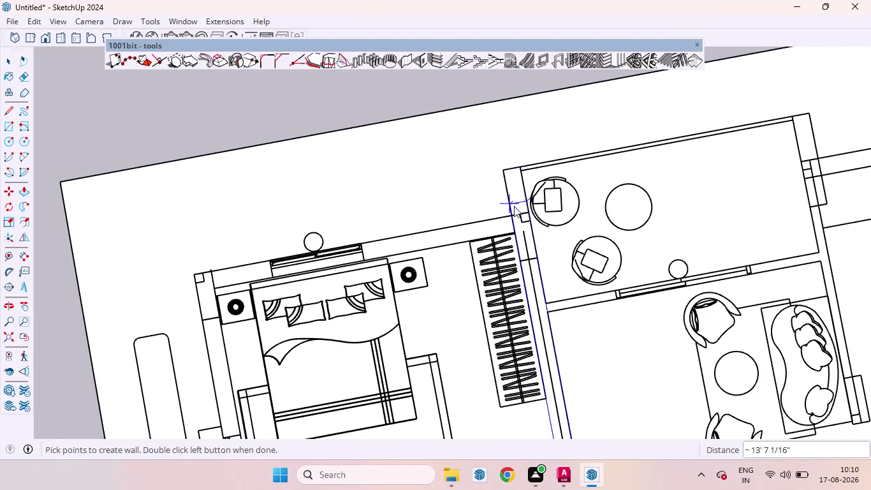
scroll(up, 3)
scroll(up, 3)
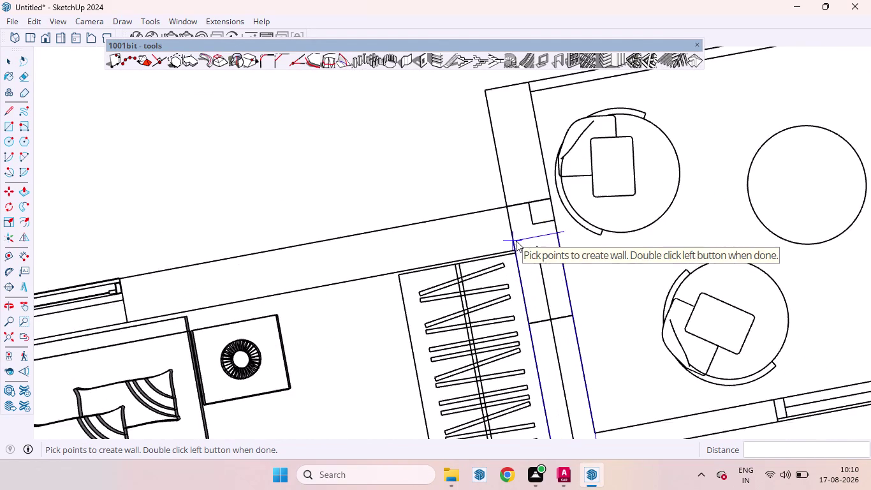
scroll(up, 3)
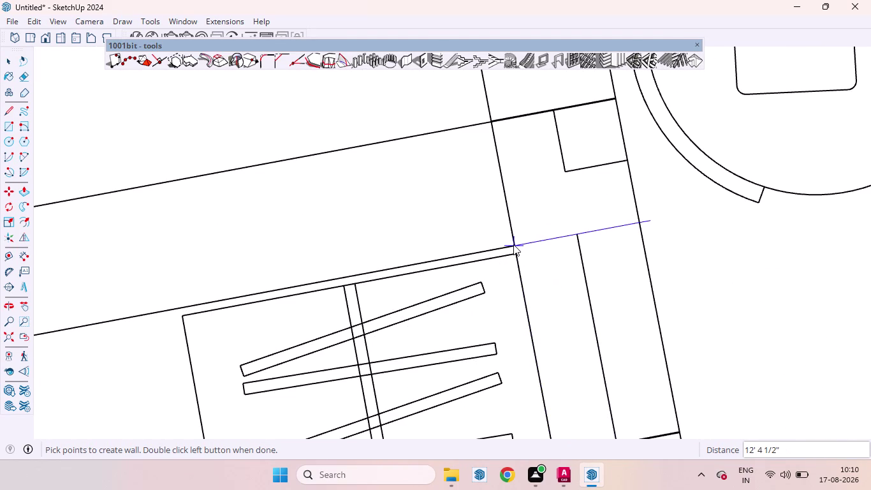
Add wall corners past the wardrobe and at the bedroom's top-left corner.
click(513, 244)
scroll(down, 3)
scroll(up, 3)
scroll(down, 3)
scroll(down, 3)
scroll(down, 3)
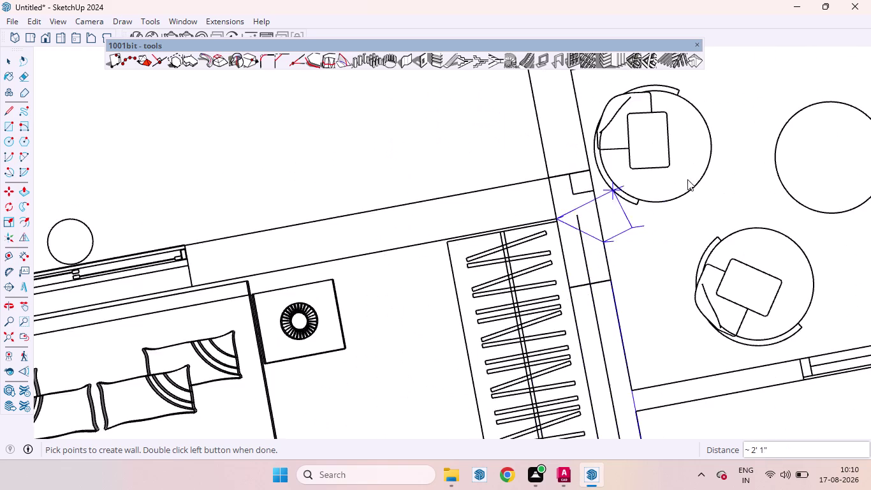
scroll(down, 3)
scroll(up, 3)
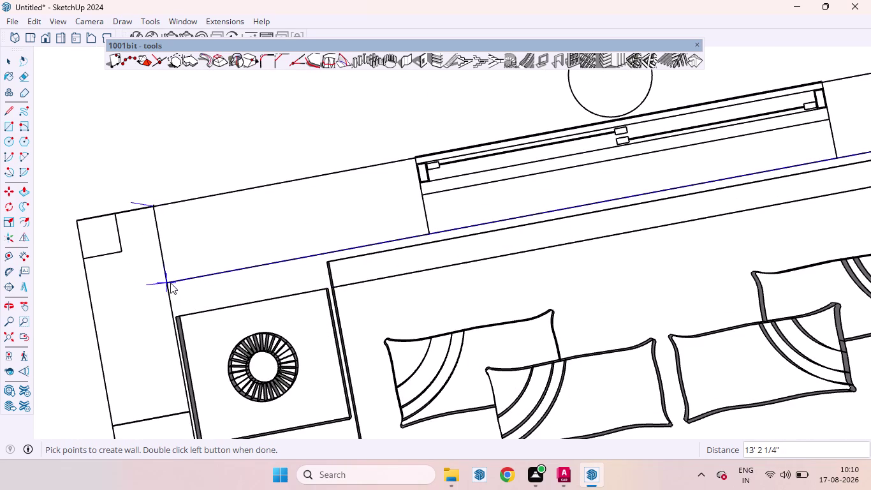
click(168, 282)
scroll(down, 3)
scroll(down, 3)
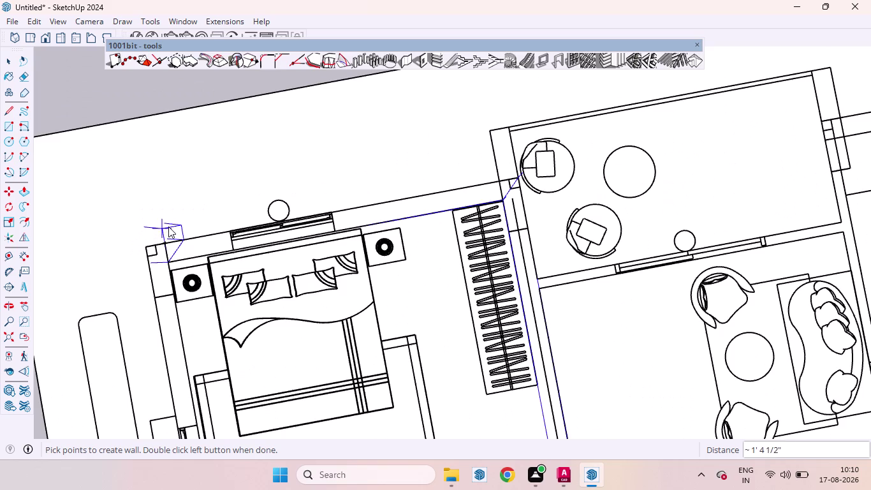
scroll(down, 3)
scroll(up, 3)
scroll(down, 3)
scroll(down, 3)
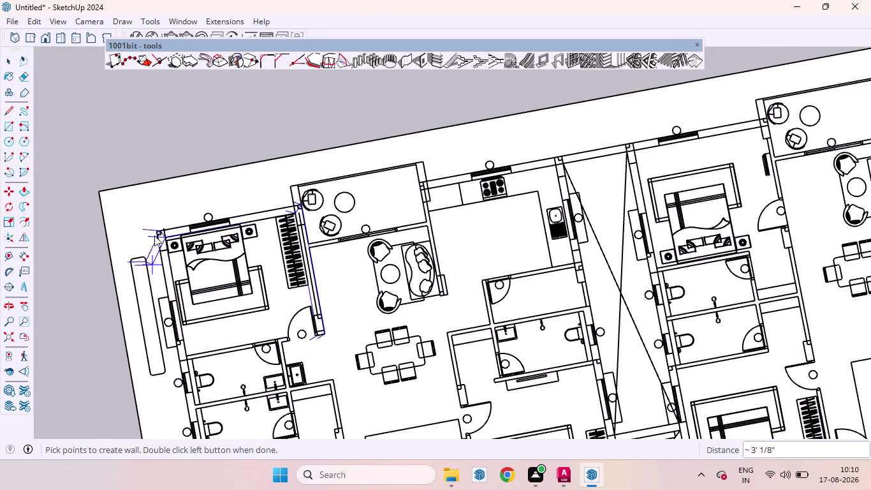
scroll(down, 3)
scroll(down, 3)
scroll(down, 3)
scroll(up, 3)
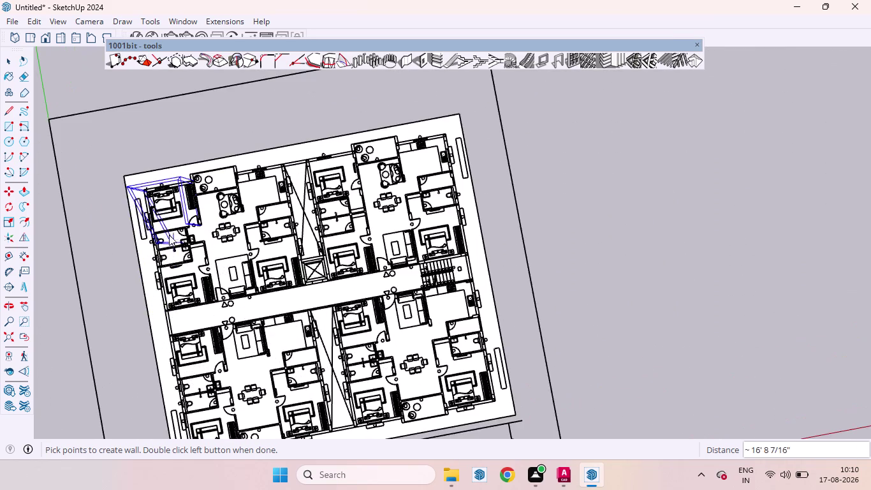
Add a wall corner at the bedroom's outer bottom corner.
scroll(up, 3)
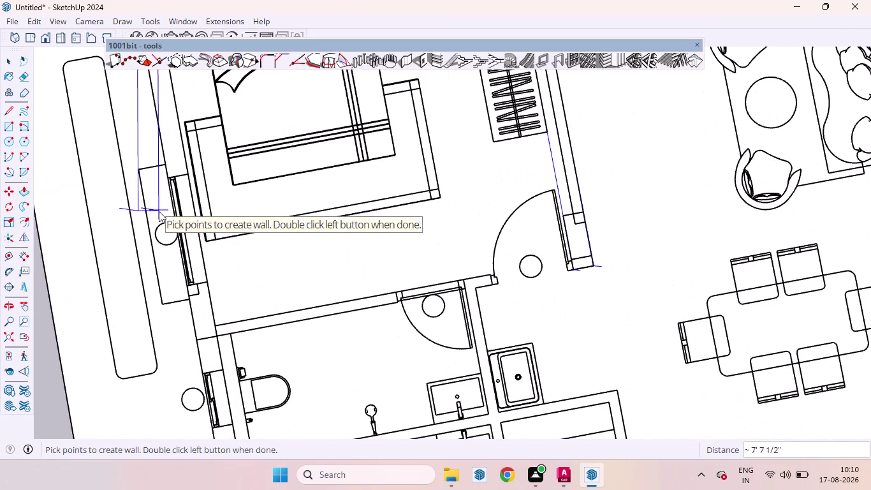
scroll(down, 3)
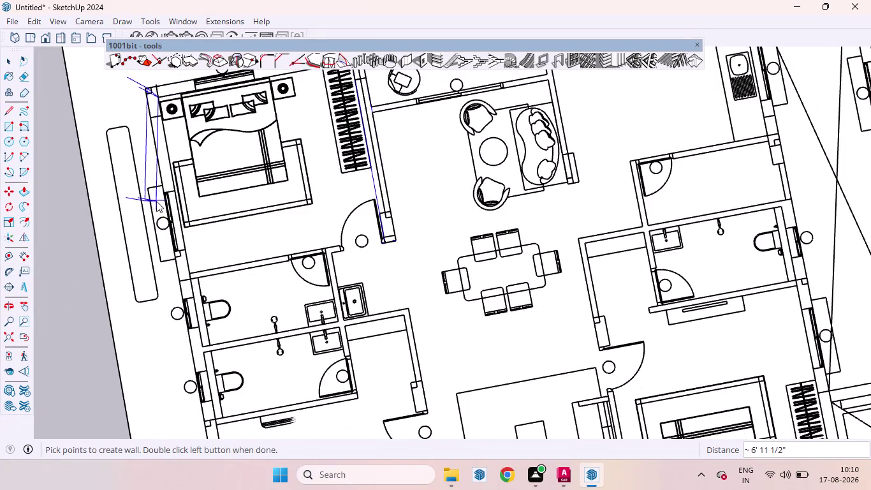
scroll(down, 3)
scroll(up, 3)
scroll(down, 3)
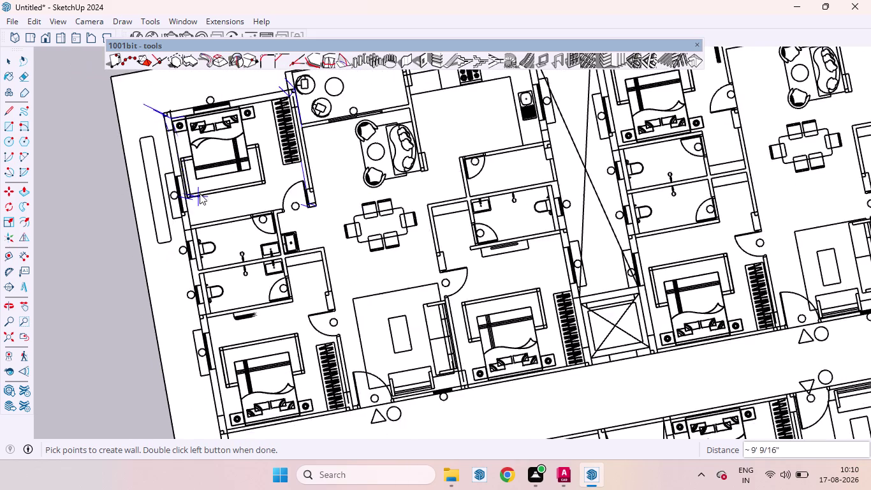
scroll(down, 3)
scroll(down, 3)
scroll(down, 3)
scroll(up, 3)
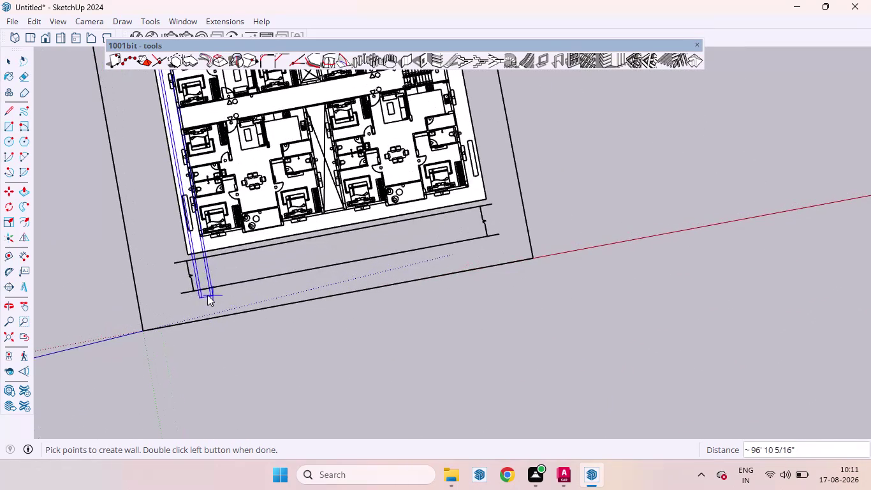
scroll(up, 3)
scroll(up, 3)
scroll(down, 3)
scroll(up, 3)
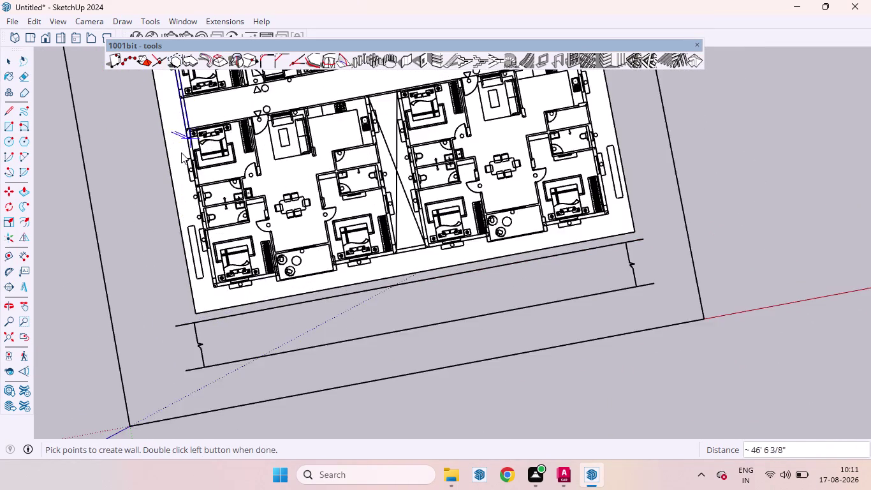
scroll(up, 3)
scroll(up, 3)
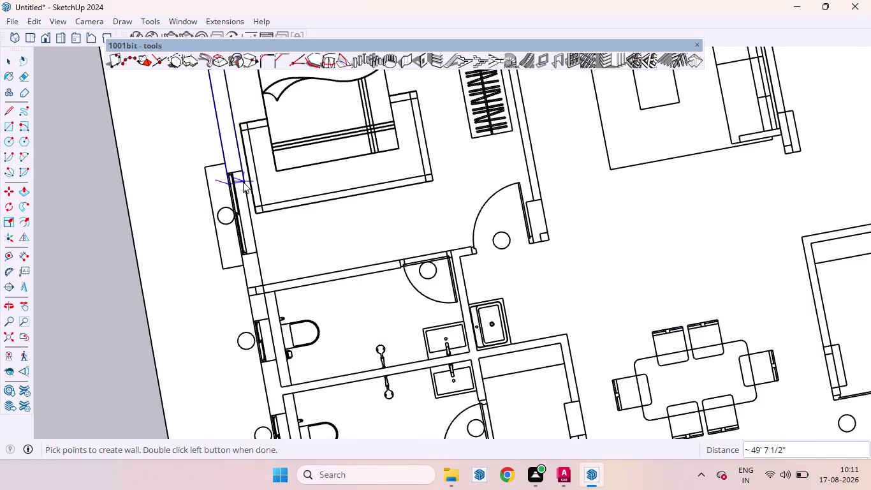
scroll(down, 3)
scroll(down, 3)
scroll(down, 3)
scroll(up, 3)
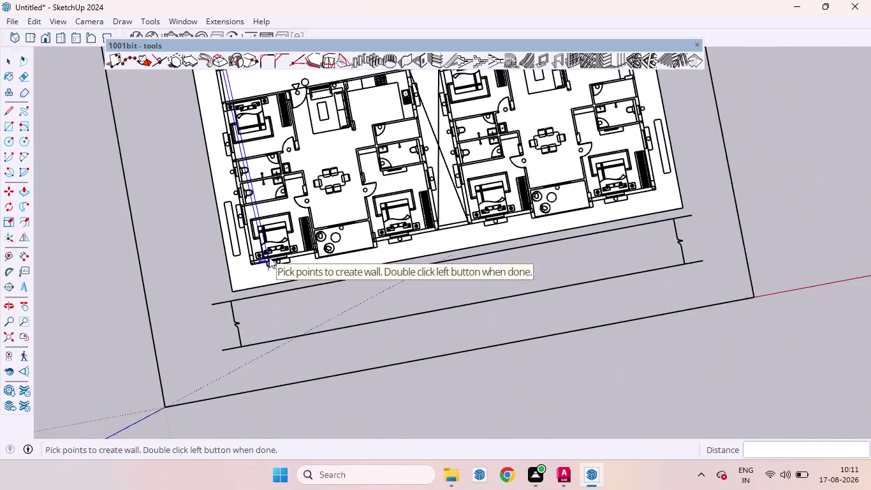
scroll(up, 3)
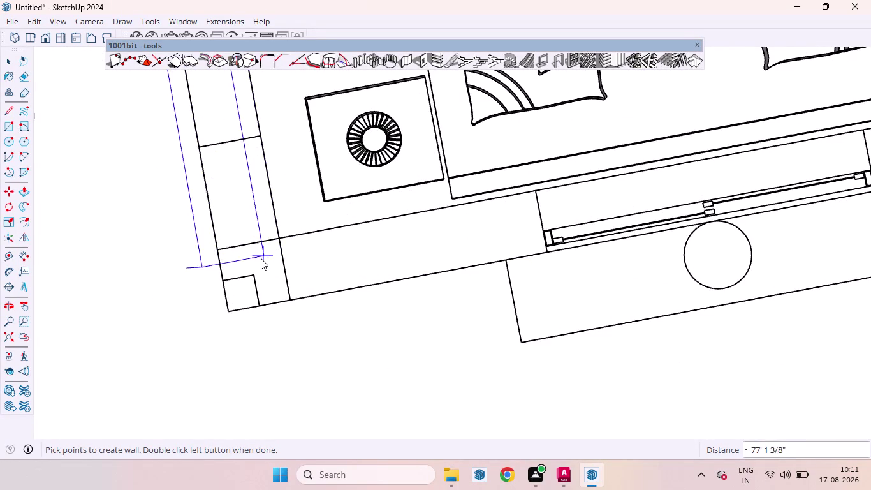
click(278, 241)
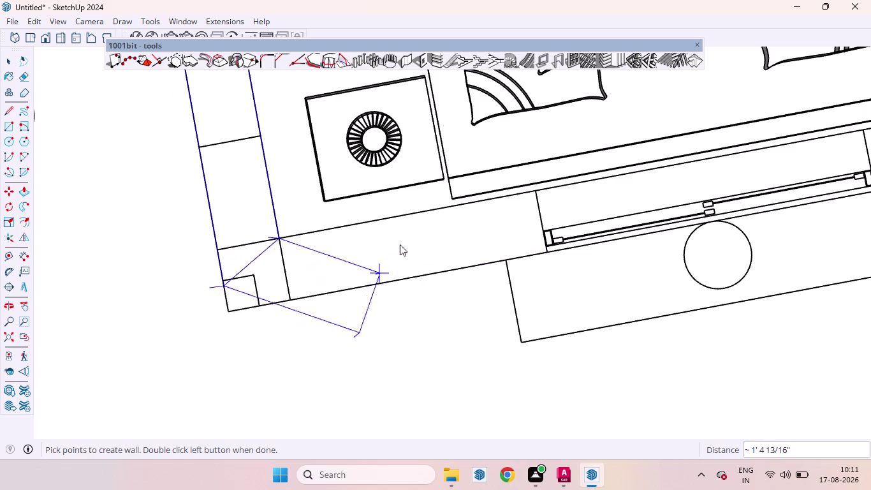
Add a point where the bottom wall meets the partition, then finish the 9-foot wall.
scroll(down, 3)
scroll(down, 3)
scroll(up, 3)
scroll(down, 3)
scroll(down, 3)
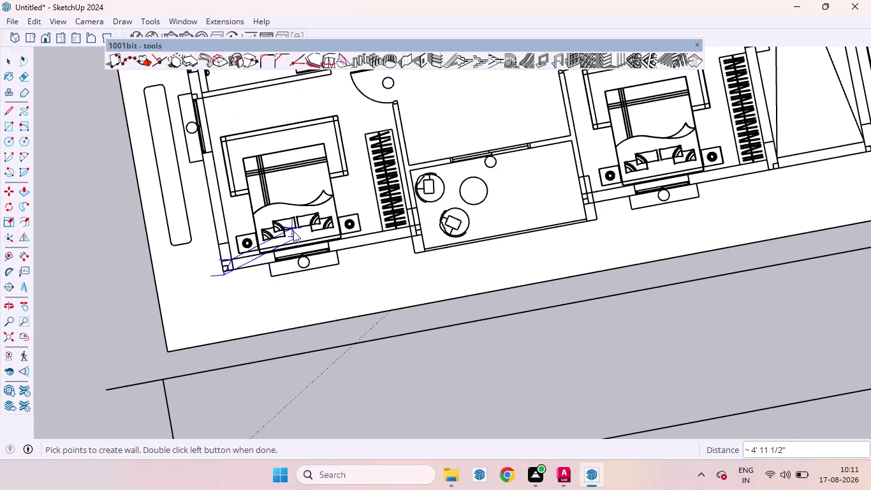
scroll(up, 3)
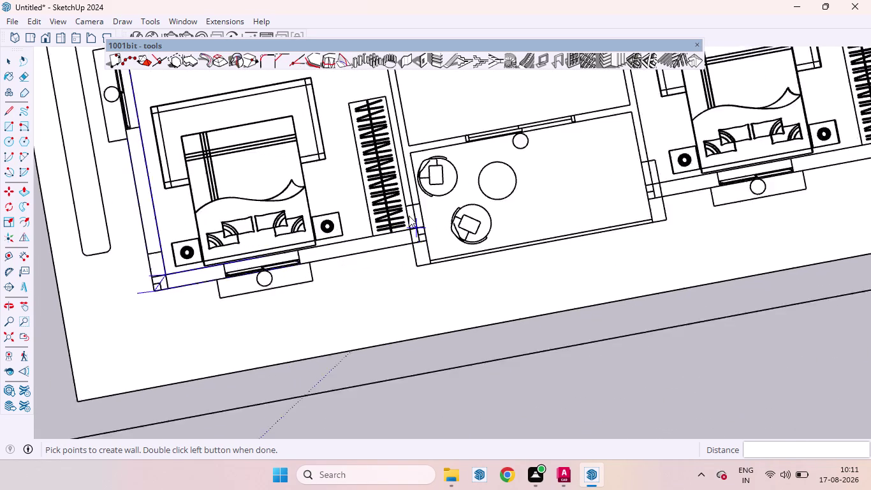
scroll(up, 3)
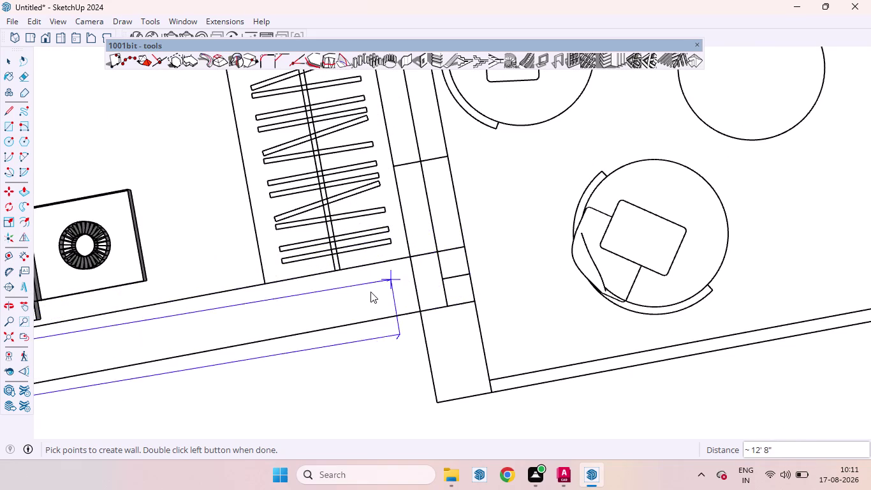
scroll(down, 3)
scroll(up, 3)
scroll(down, 3)
scroll(down, 3)
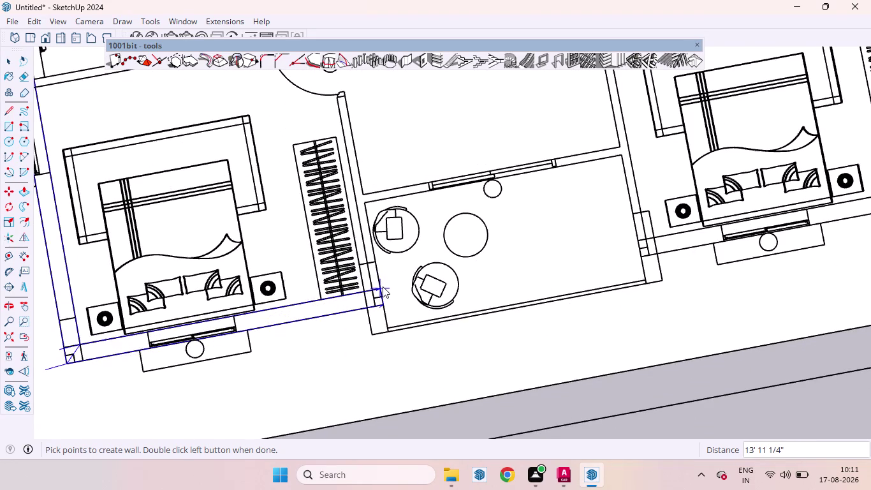
scroll(up, 3)
click(320, 294)
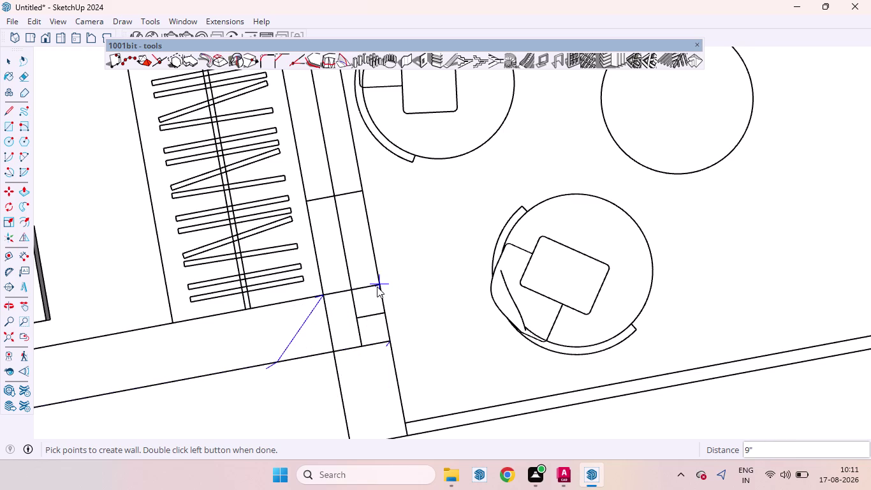
scroll(down, 3)
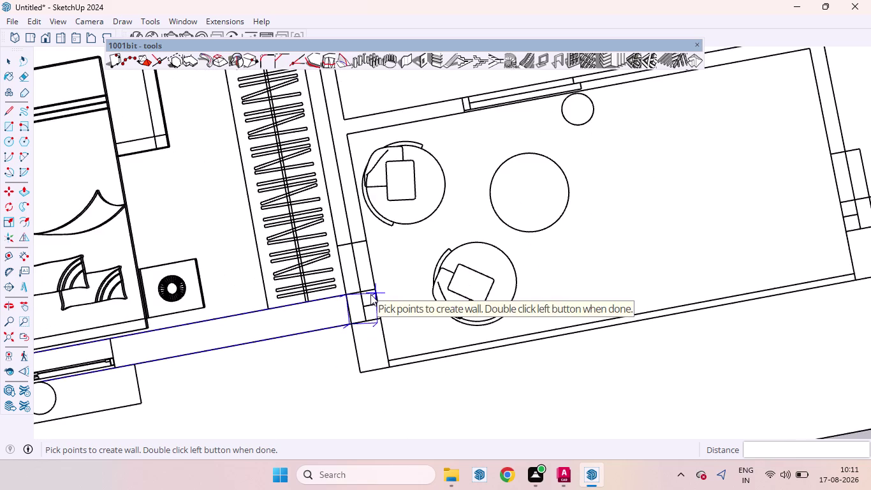
scroll(down, 3)
scroll(up, 3)
scroll(up, 3)
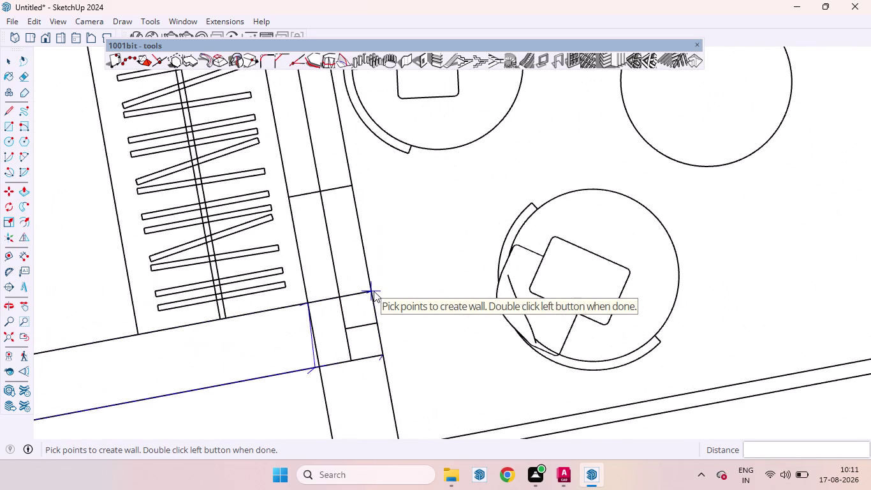
double_click(370, 290)
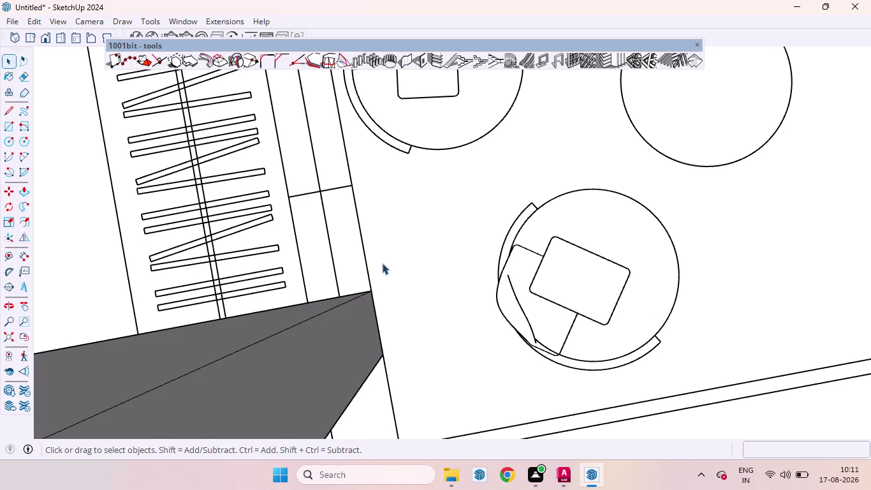
Orbit the model to inspect the new bedroom wall and its height.
scroll(down, 3)
scroll(down, 3)
scroll(down, 3)
scroll(down, 3)
scroll(up, 3)
scroll(down, 3)
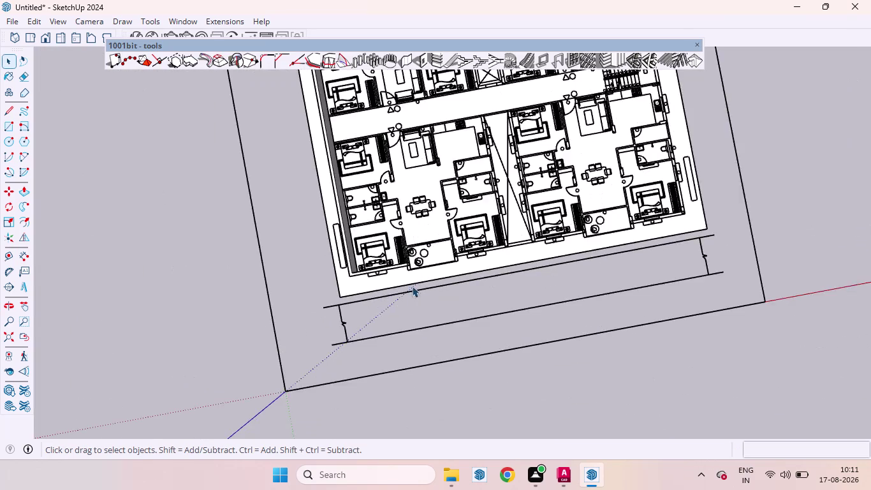
scroll(down, 3)
scroll(up, 3)
scroll(down, 3)
scroll(up, 3)
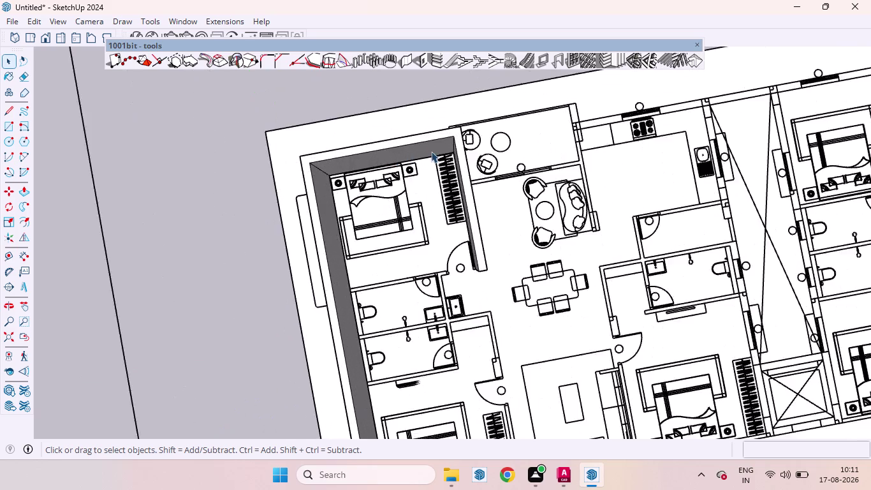
scroll(up, 3)
middle_drag(430, 217, 403, 124)
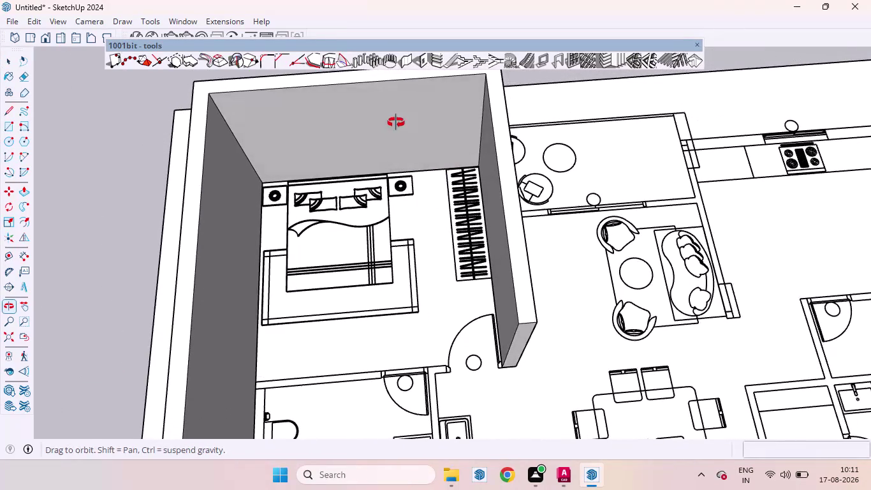
middle_drag(403, 124, 398, 122)
scroll(up, 3)
scroll(down, 3)
scroll(down, 3)
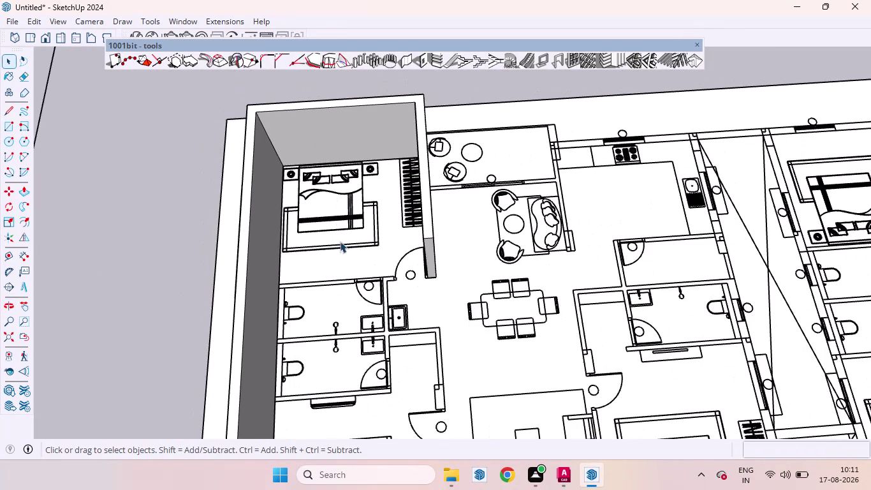
scroll(up, 3)
scroll(down, 3)
scroll(down, 3)
scroll(up, 3)
scroll(down, 3)
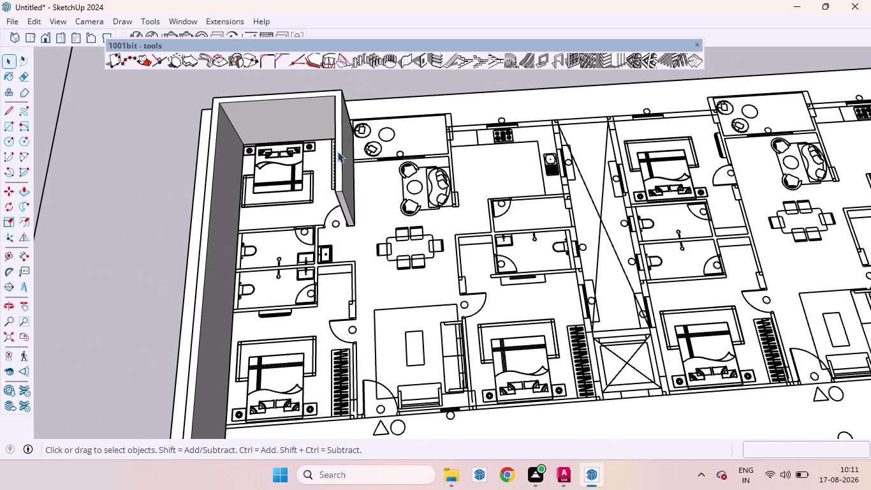
Start a new 1001bit wall at the existing wall's end, cancelling the misplaced start.
click(405, 58)
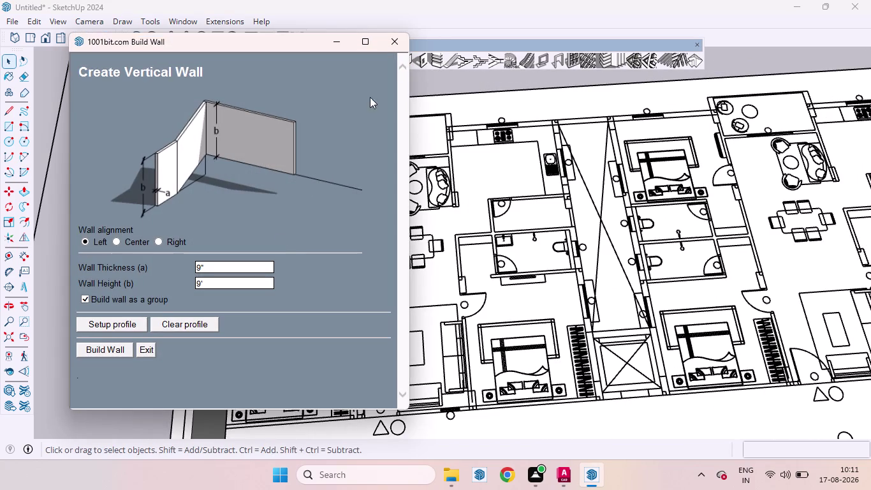
click(124, 345)
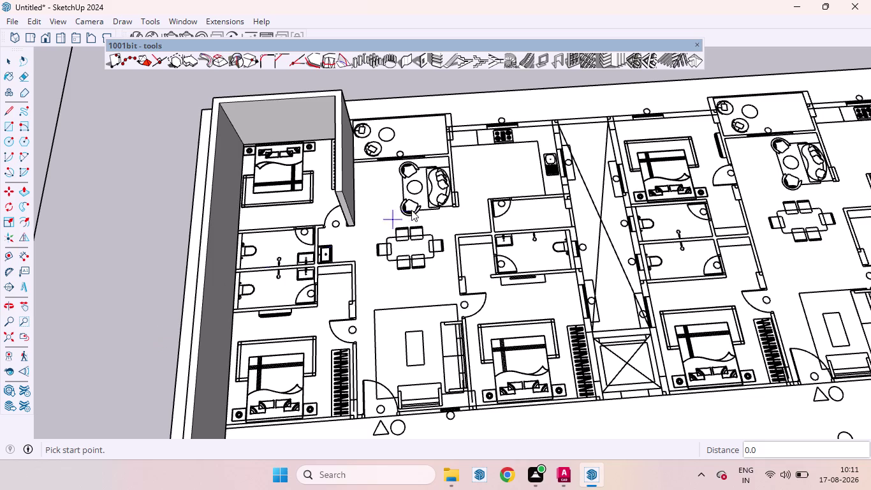
scroll(down, 3)
scroll(down, 3)
scroll(down, 3)
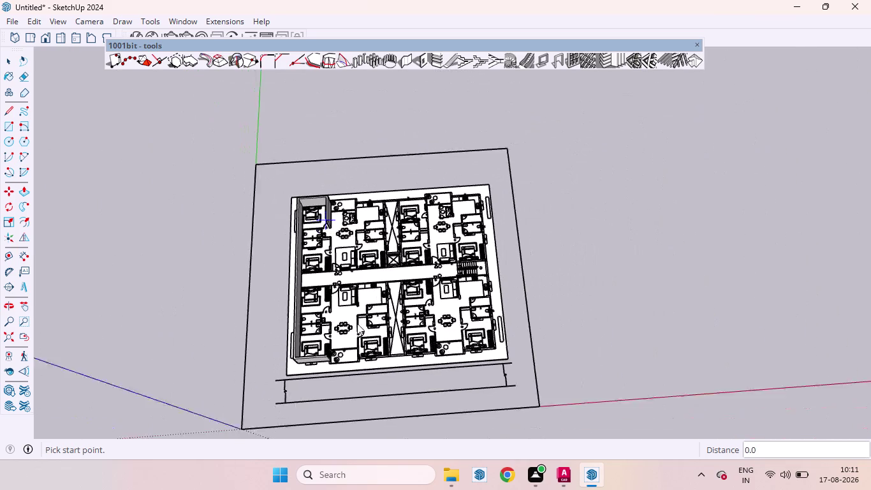
scroll(down, 3)
scroll(up, 3)
scroll(up, 3)
scroll(down, 3)
scroll(up, 3)
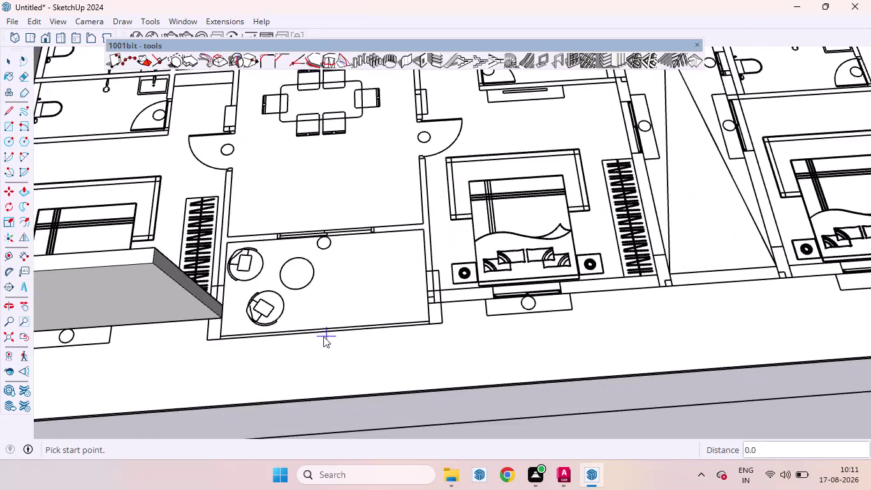
scroll(up, 3)
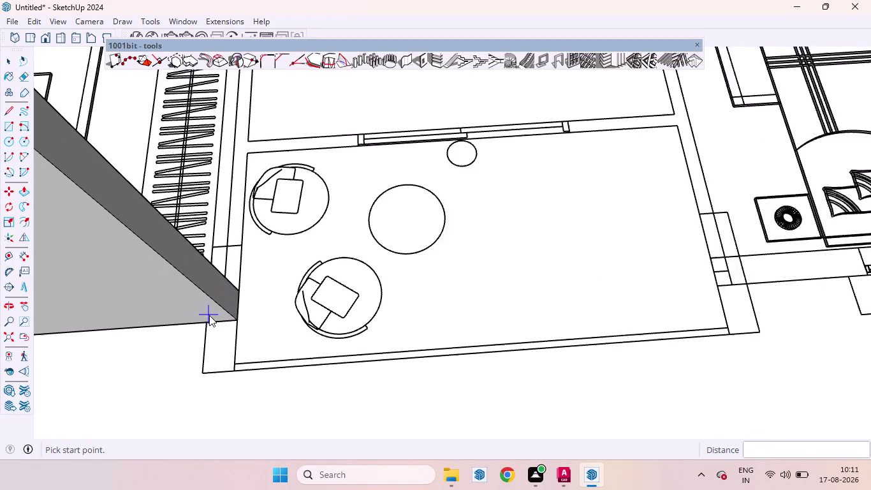
scroll(up, 3)
click(205, 323)
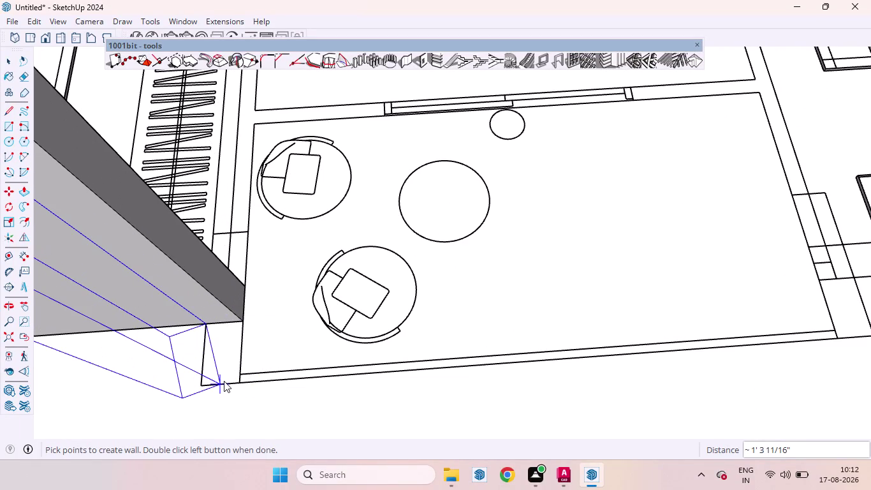
key(Escape)
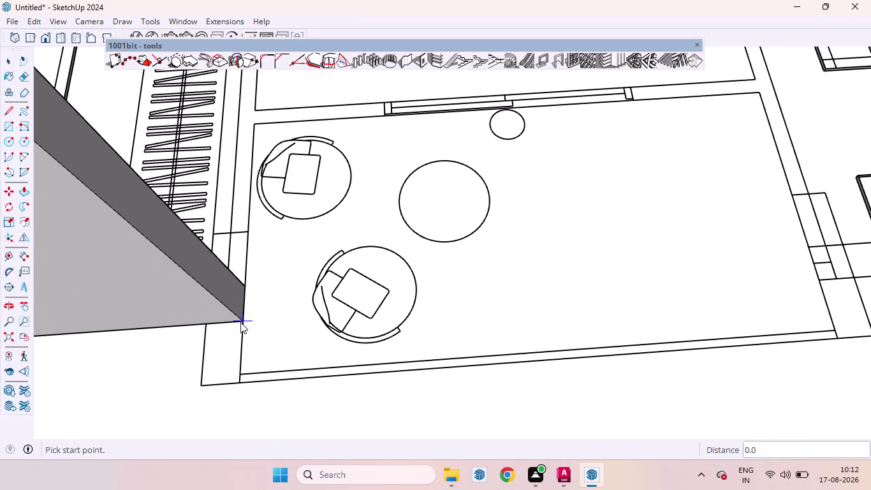
Draw the short wall from the bedroom wall corner to the balcony corner.
click(241, 321)
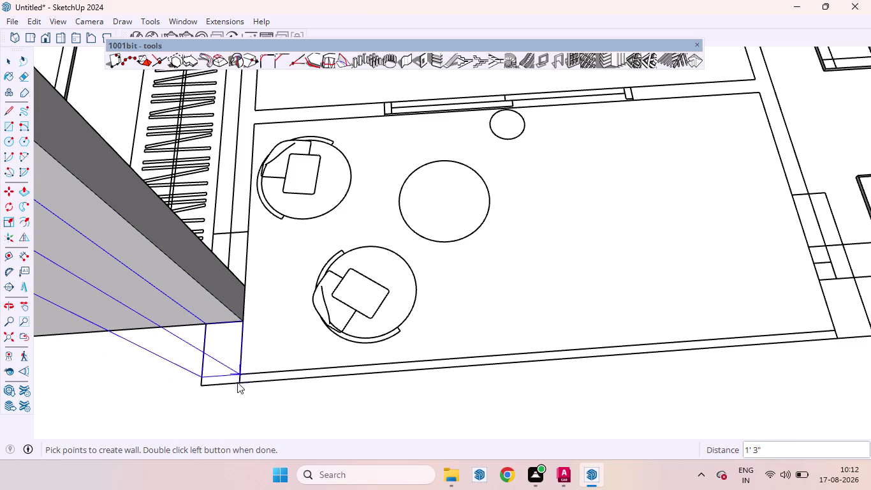
double_click(238, 383)
scroll(down, 3)
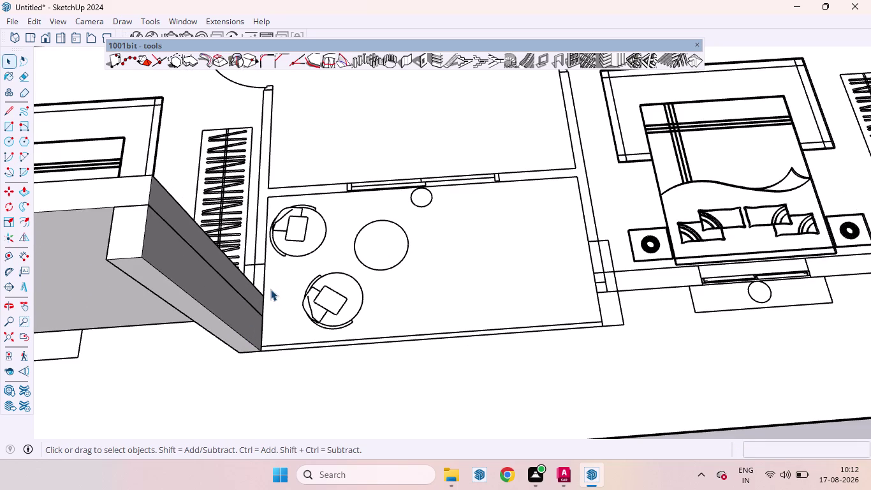
click(405, 61)
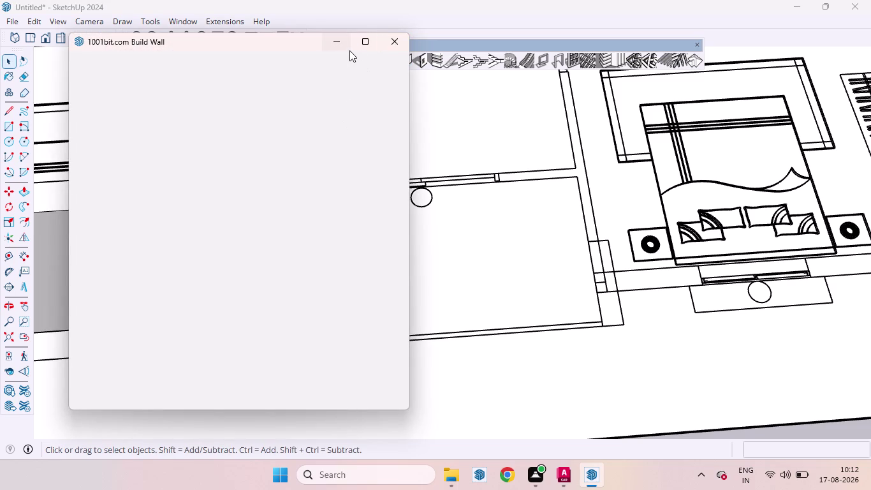
Dismiss the blank settings window and restart 1001bit Build Wall for the next wall.
click(380, 49)
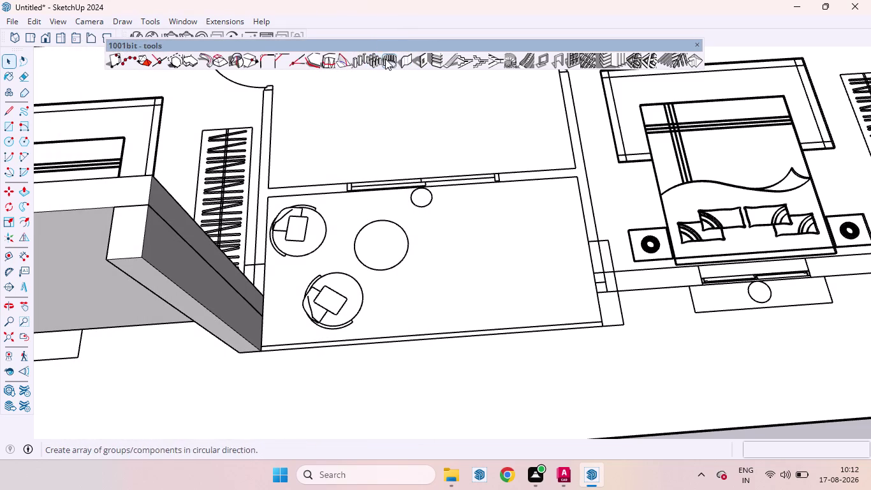
click(409, 61)
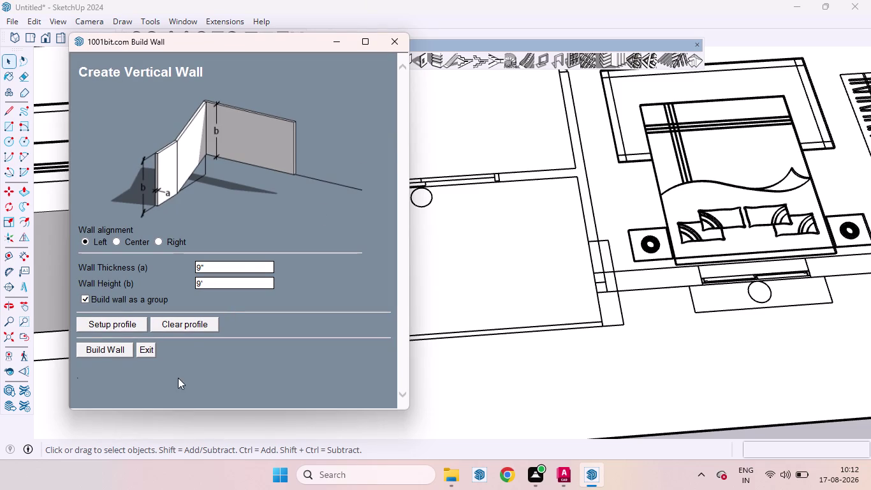
click(97, 350)
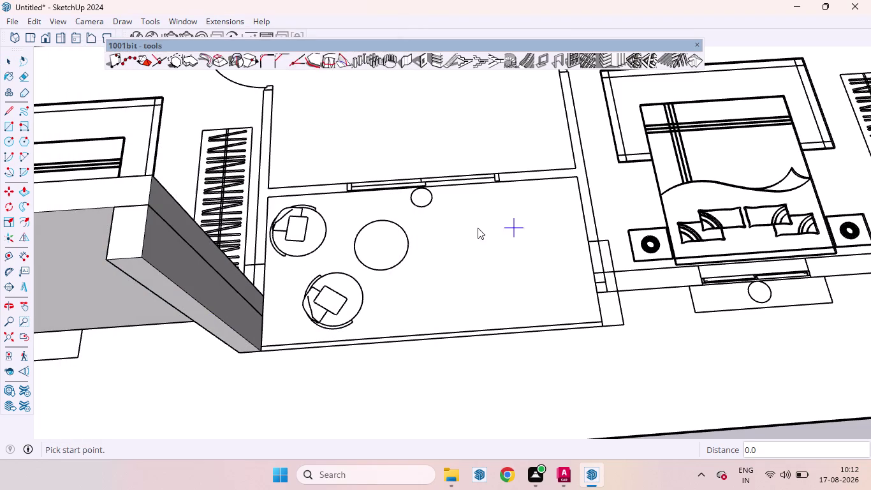
scroll(down, 3)
scroll(up, 3)
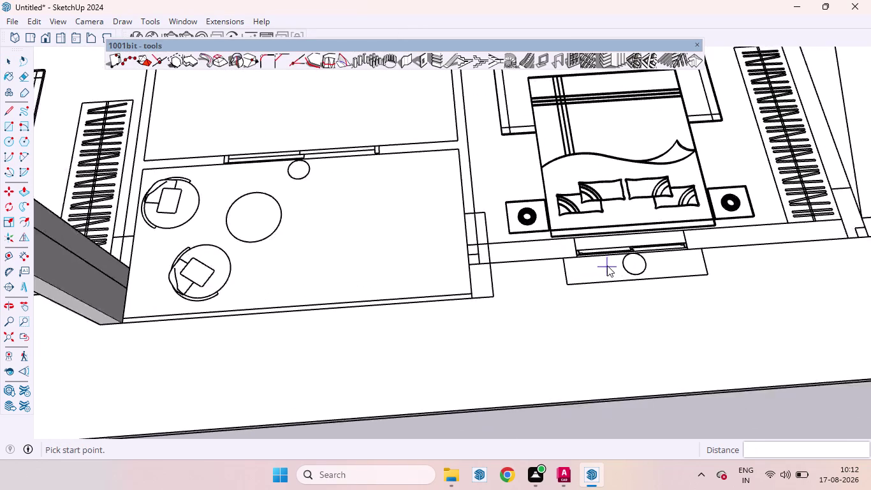
scroll(up, 3)
Set the new wall's start point at the balcony corner.
click(437, 228)
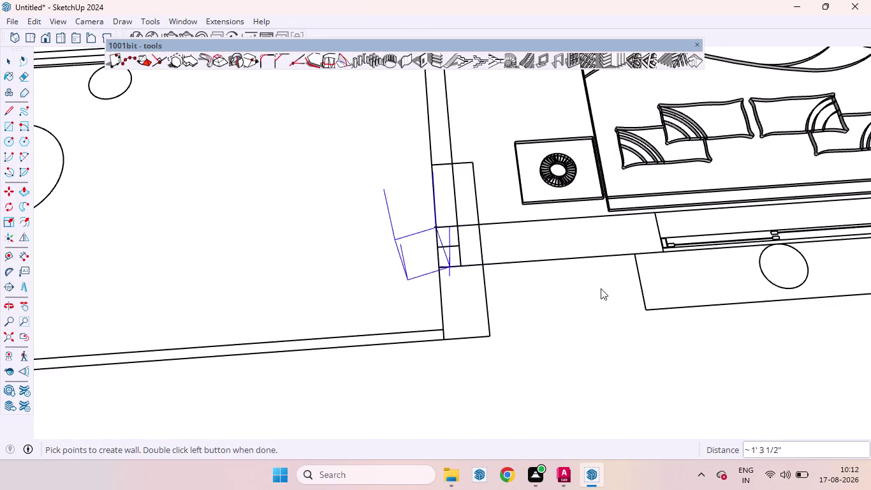
scroll(down, 3)
scroll(down, 3)
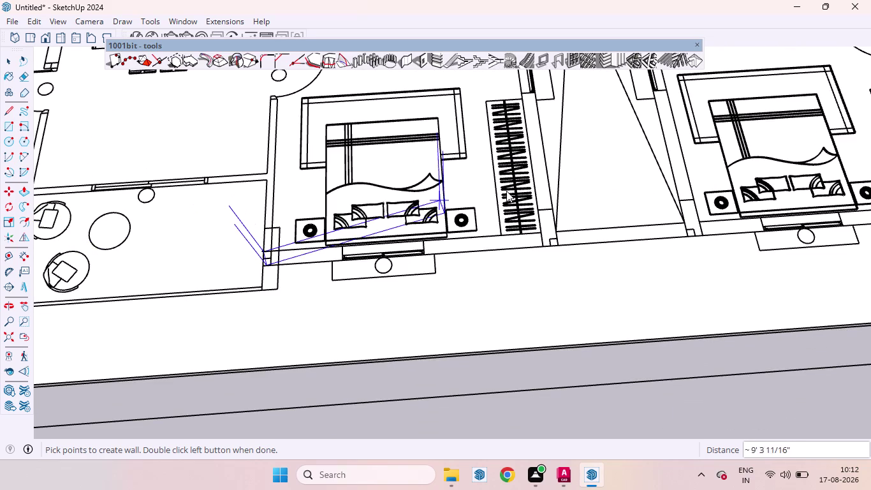
scroll(up, 3)
scroll(down, 3)
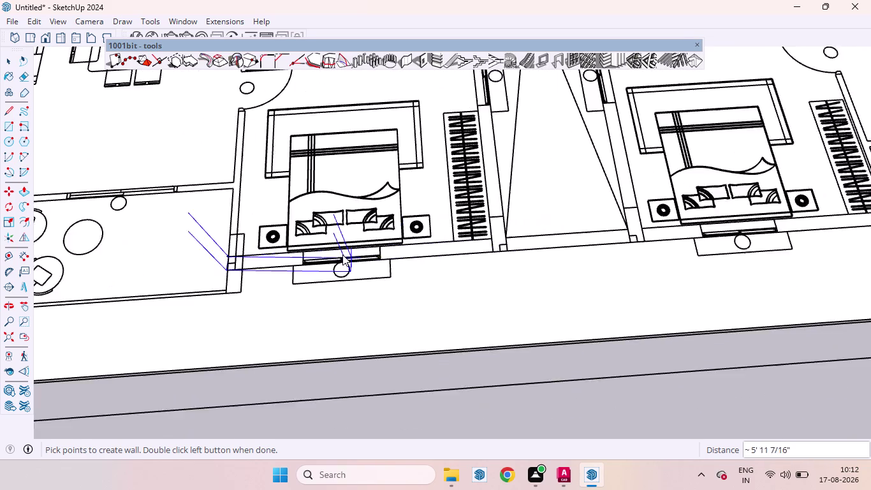
scroll(down, 3)
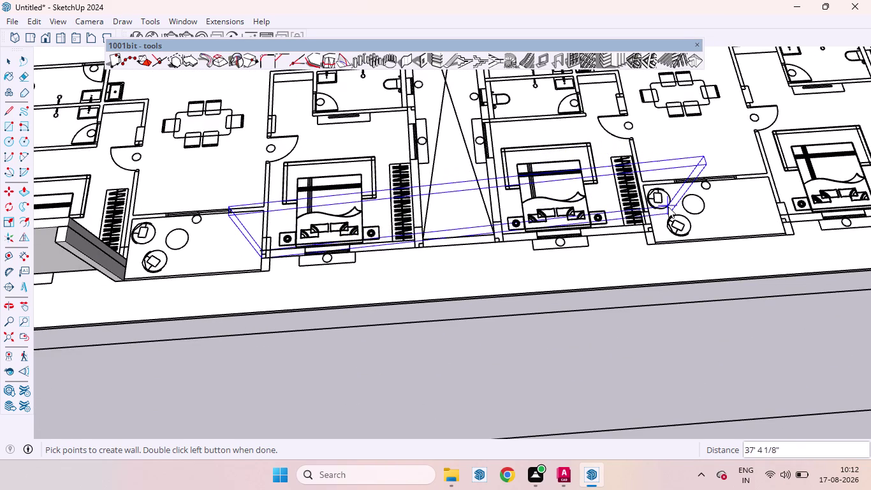
scroll(up, 3)
scroll(up, 3)
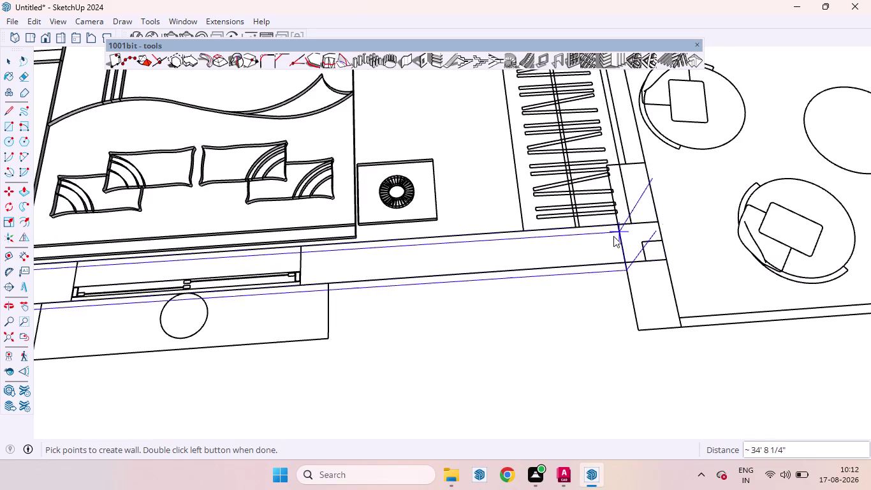
scroll(down, 3)
scroll(down, 3)
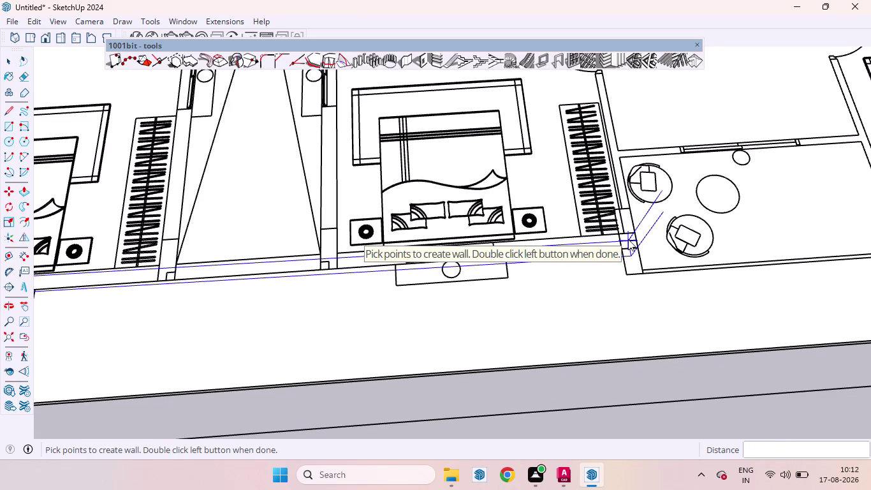
scroll(up, 3)
scroll(up, 3)
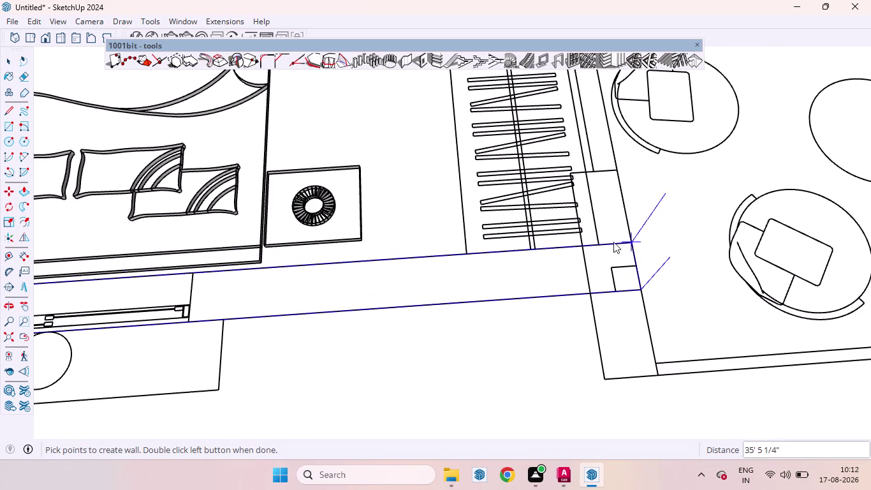
Place a corner beside the next balcony and finish the wall at the last corner.
click(586, 246)
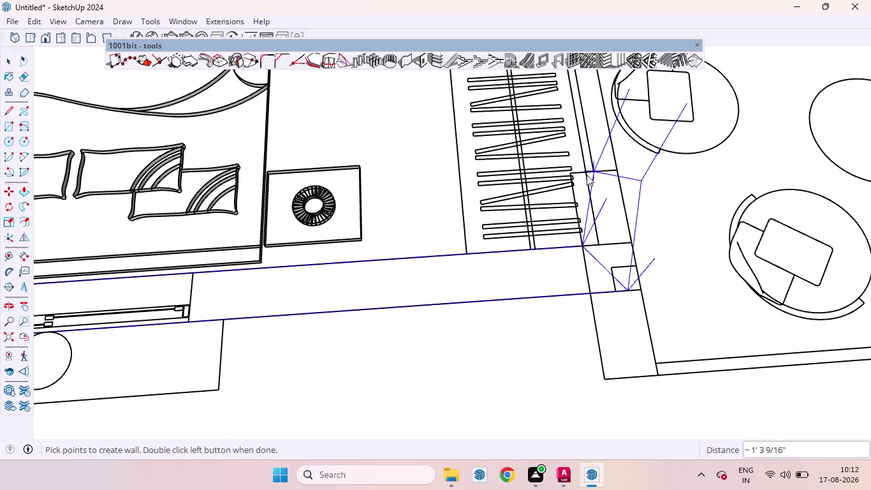
scroll(down, 3)
scroll(down, 3)
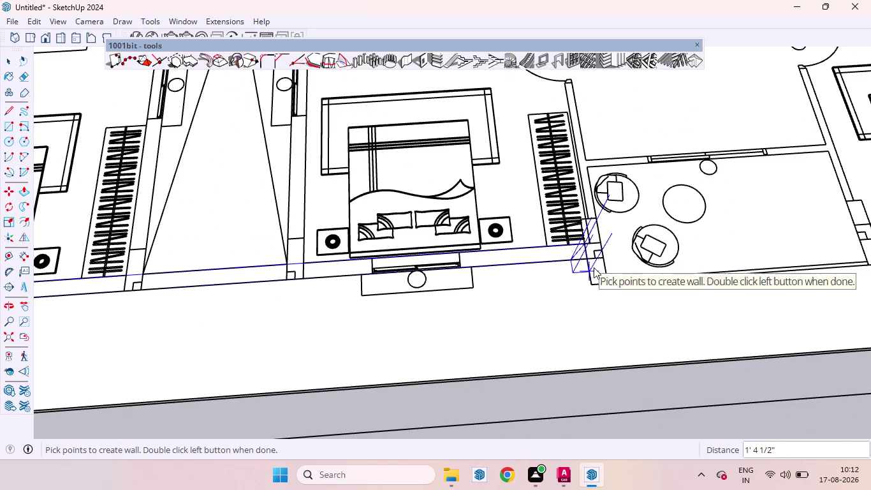
scroll(up, 3)
scroll(up, 3)
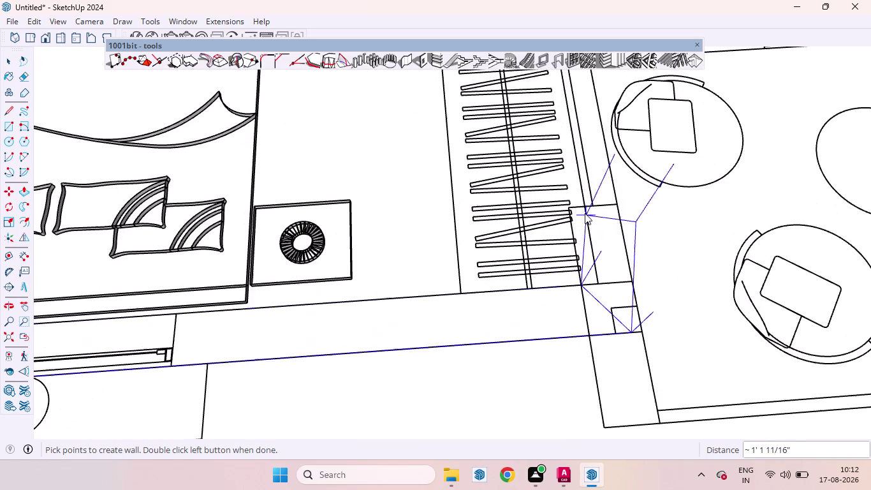
scroll(up, 3)
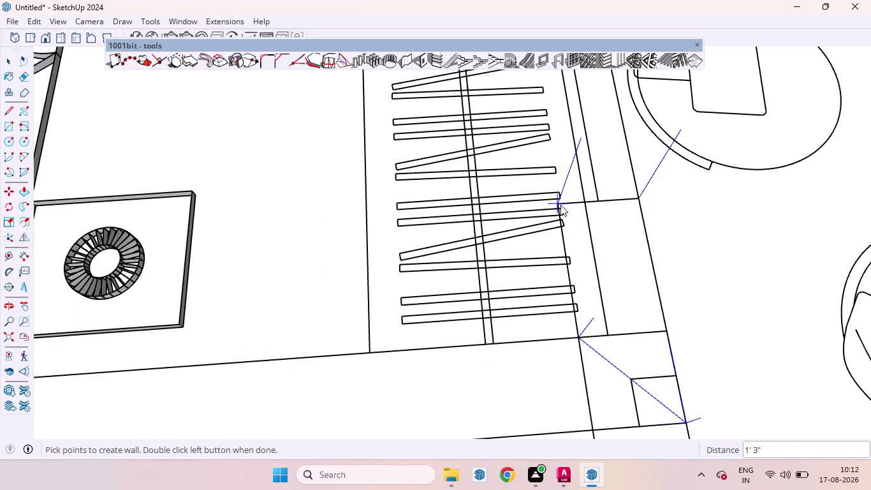
double_click(560, 205)
scroll(down, 3)
scroll(down, 3)
scroll(down, 3)
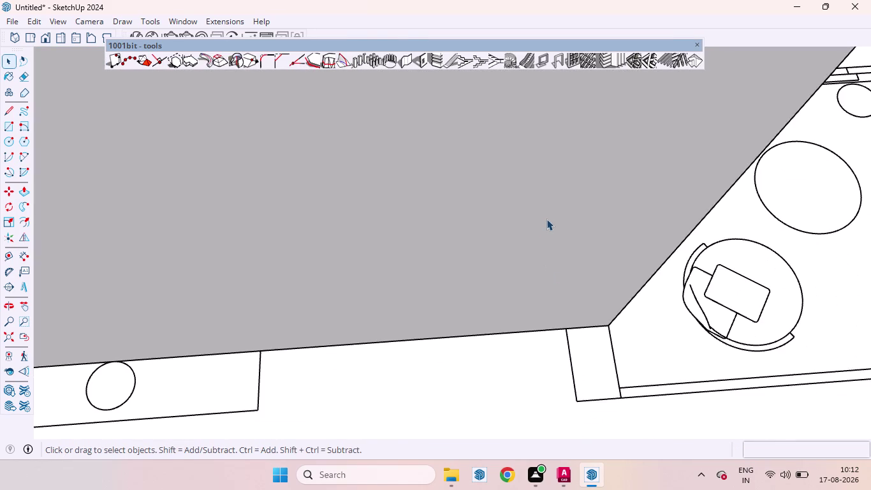
Build a short 9" thick, 9' high wall piece from the existing wall's corner.
scroll(down, 3)
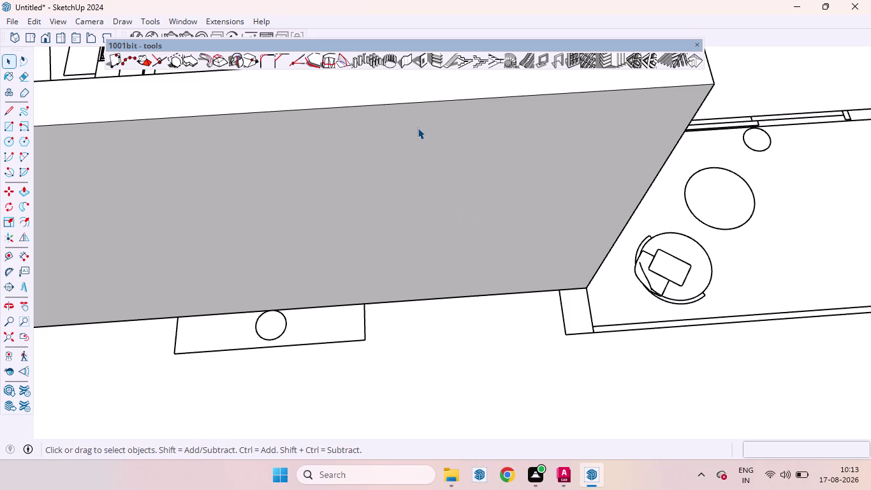
click(410, 58)
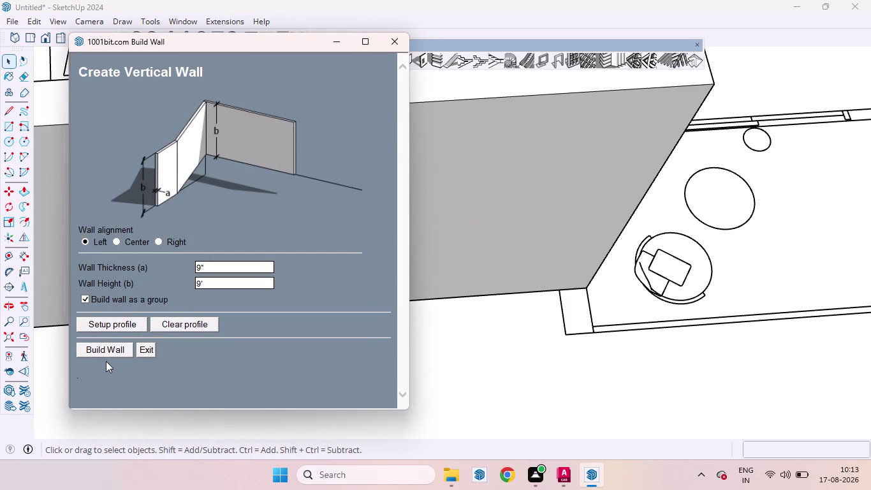
click(113, 344)
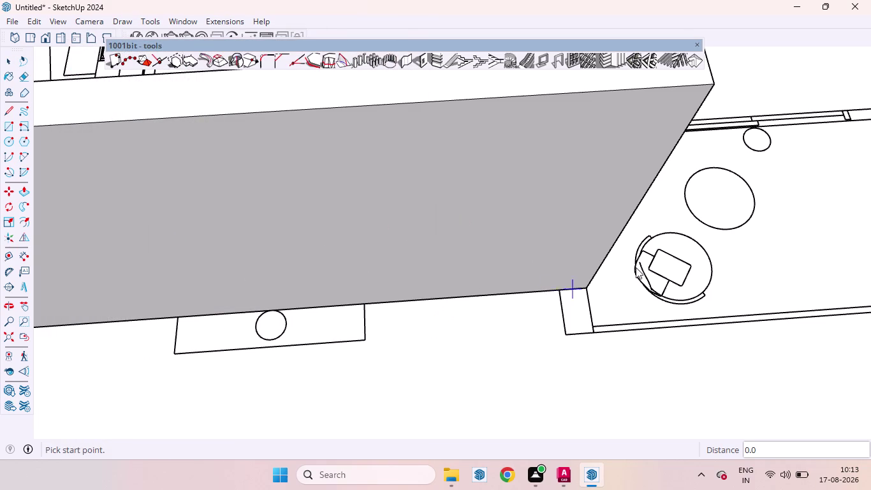
click(588, 284)
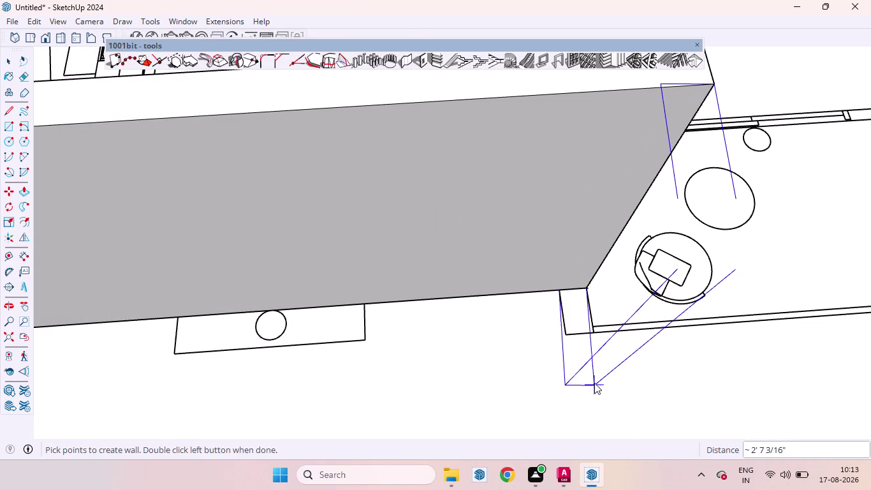
double_click(597, 333)
Add a short wall closing the end of the long wall.
scroll(down, 3)
scroll(down, 3)
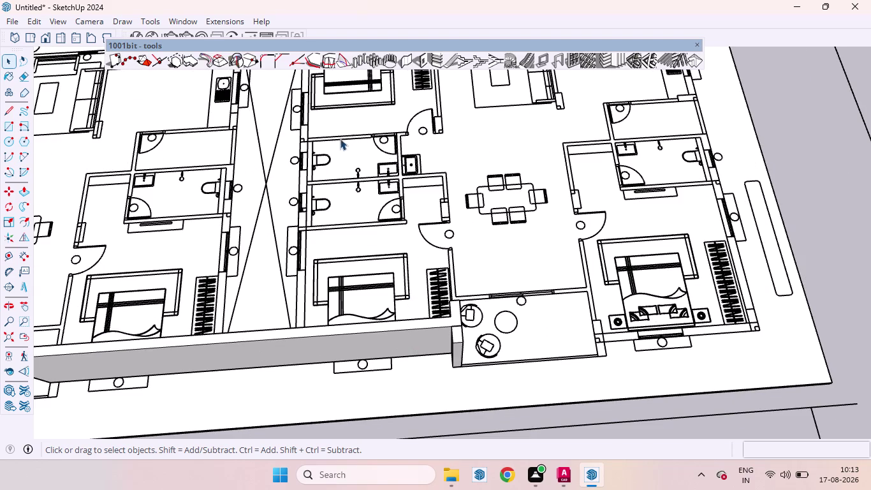
scroll(down, 3)
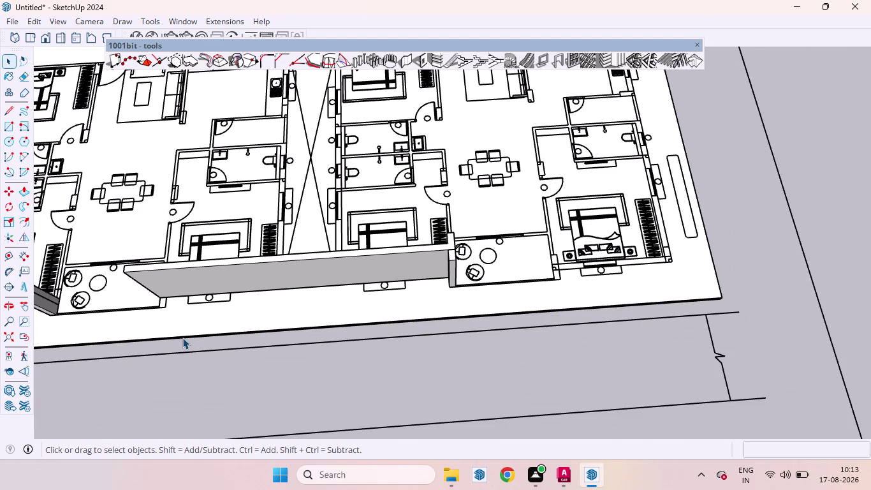
scroll(up, 3)
scroll(up, 3)
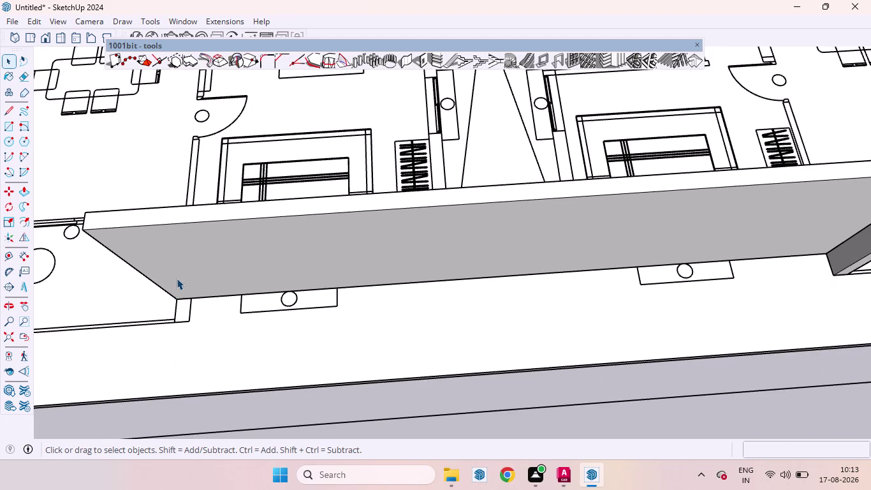
click(409, 56)
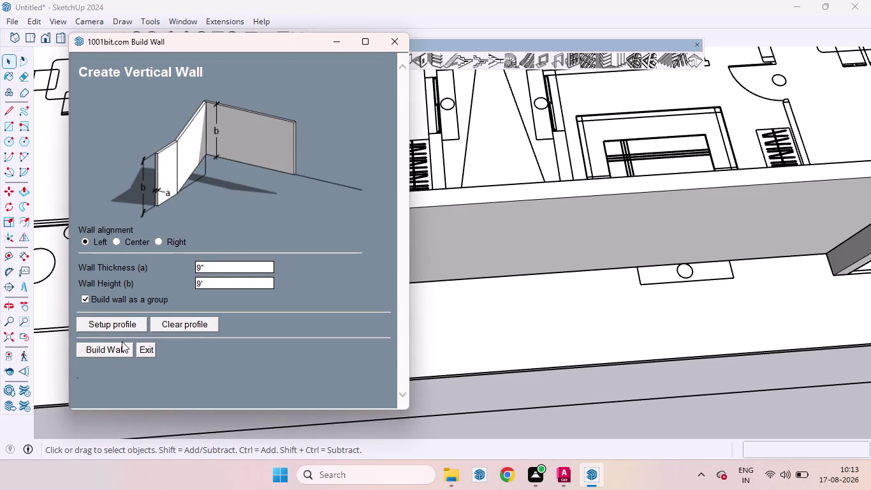
click(115, 350)
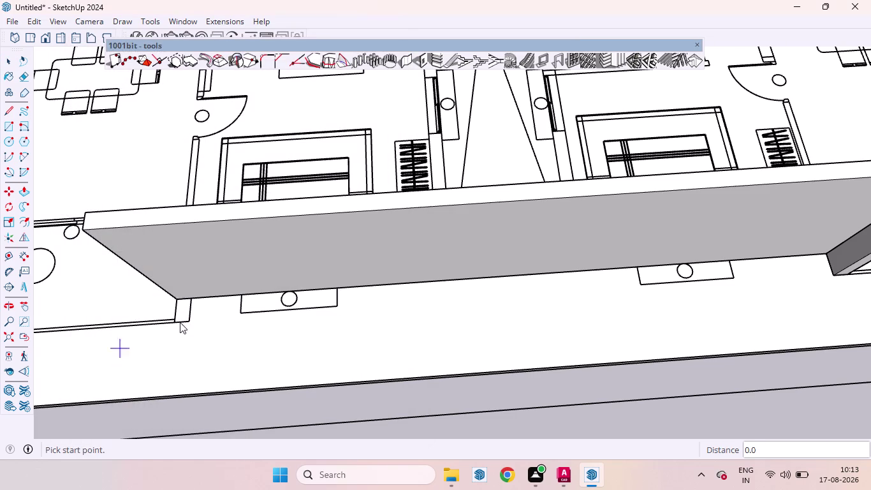
click(193, 300)
double_click(190, 324)
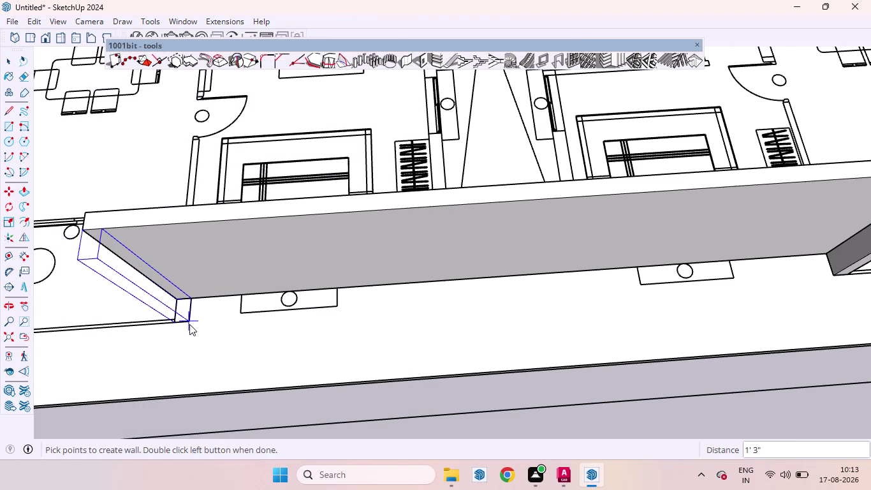
click(408, 59)
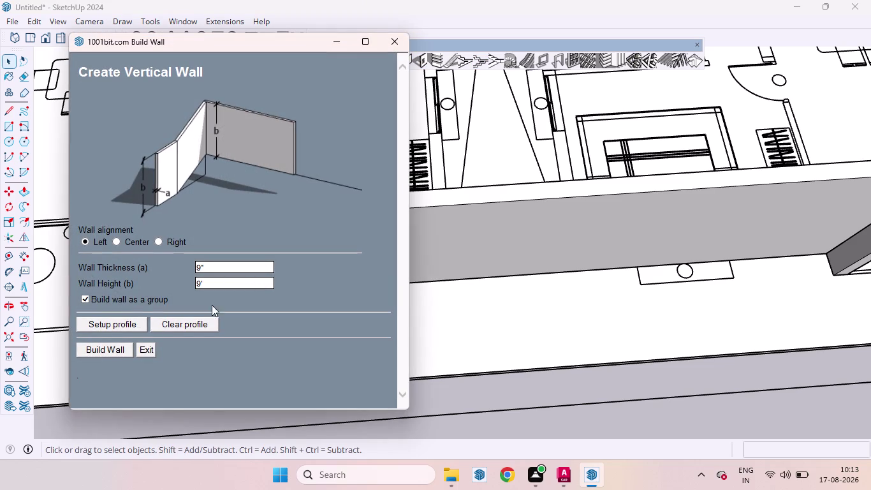
Raise a wall beside the bedroom balcony, starting at the corner near the bed.
click(118, 350)
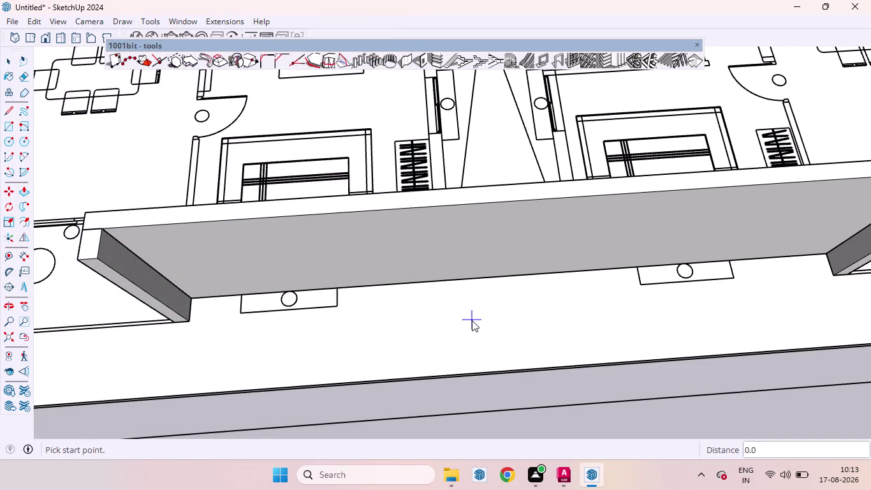
scroll(down, 3)
scroll(down, 3)
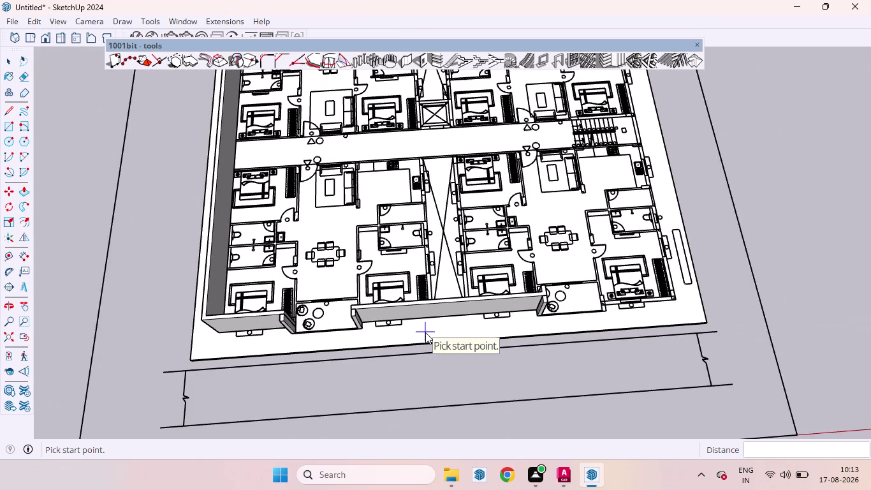
scroll(down, 3)
scroll(up, 3)
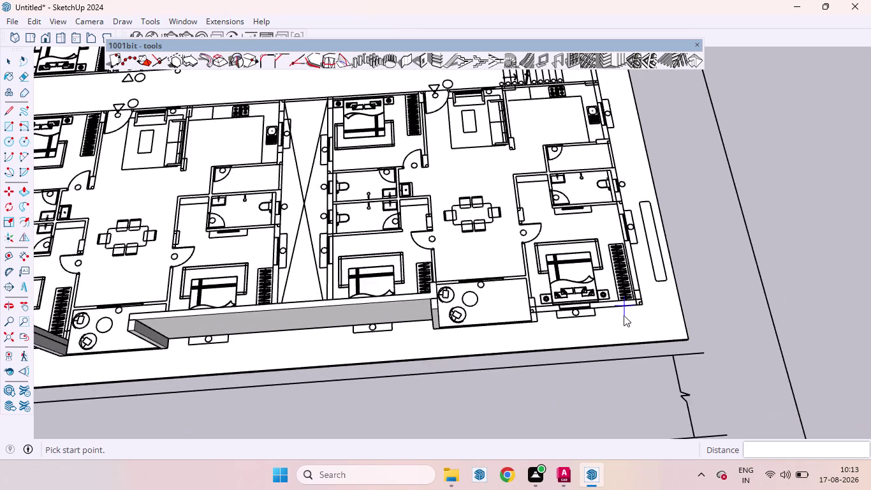
scroll(up, 3)
scroll(up, 3)
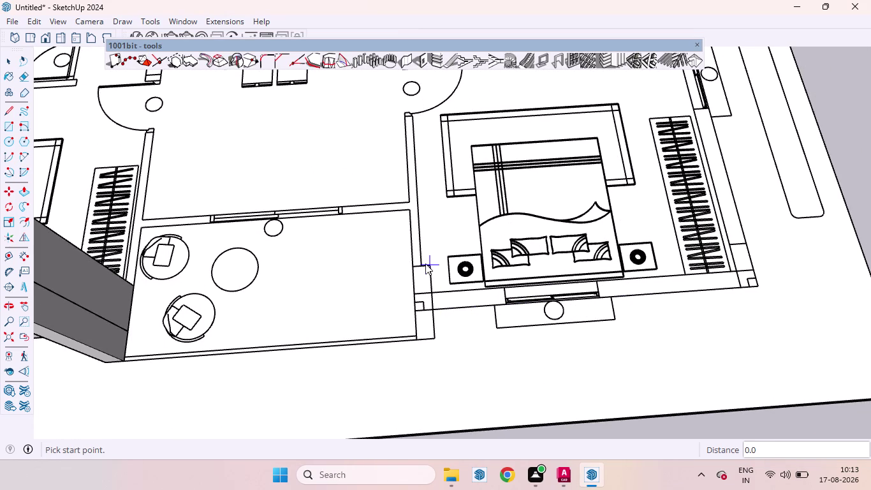
scroll(up, 3)
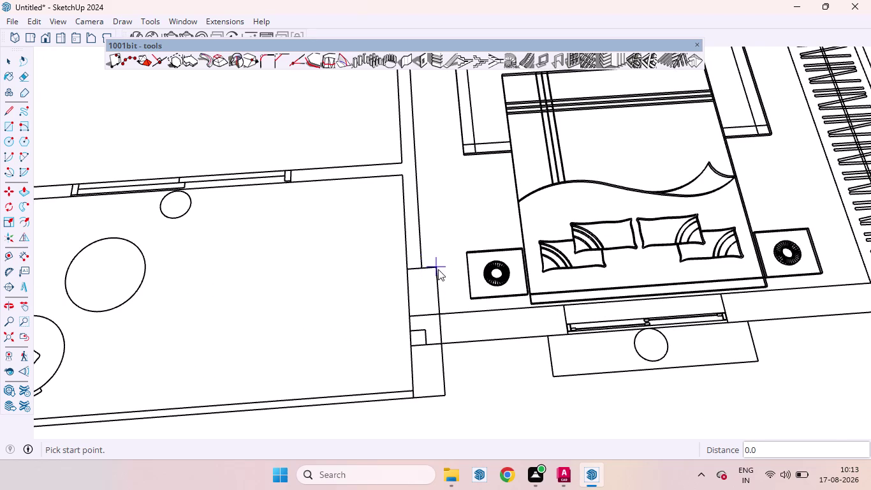
click(435, 266)
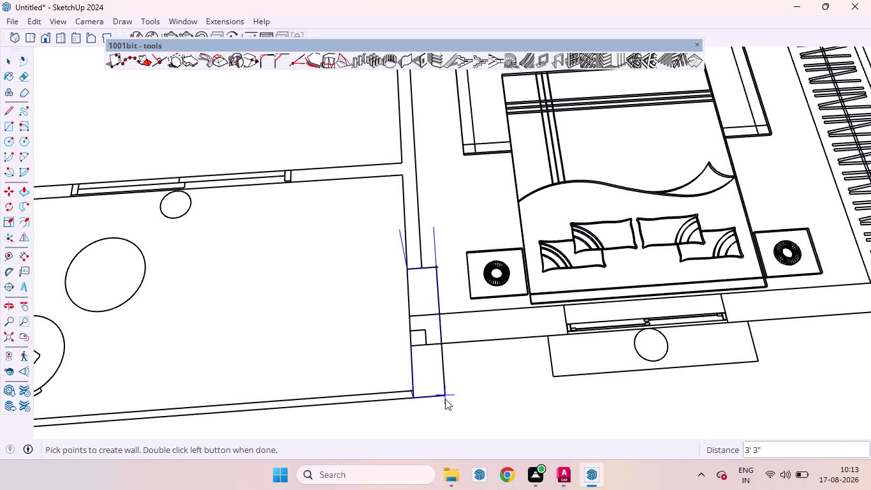
double_click(444, 398)
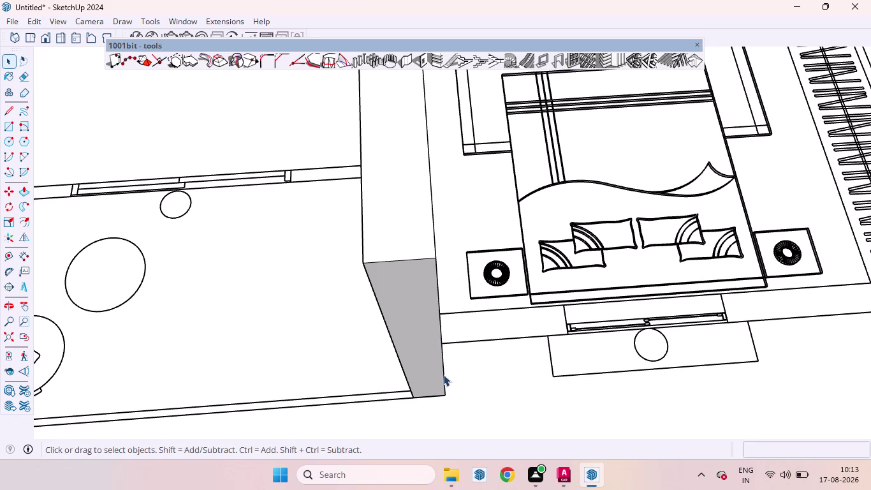
click(404, 64)
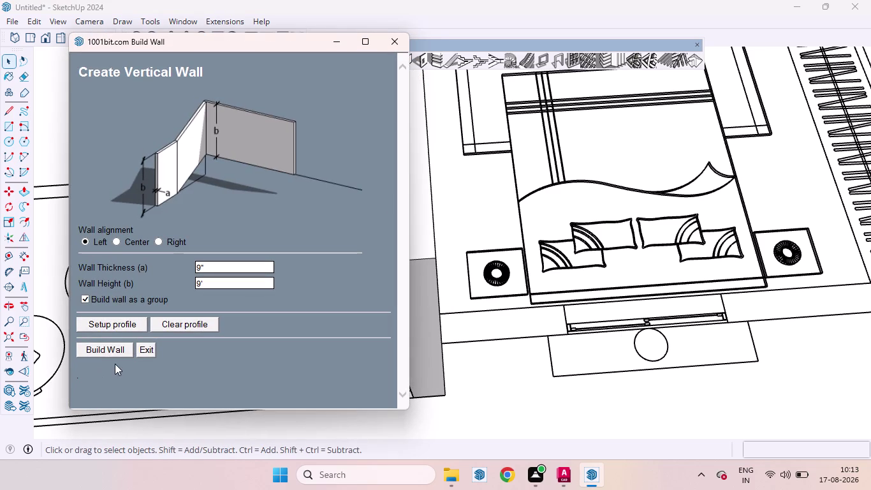
click(111, 350)
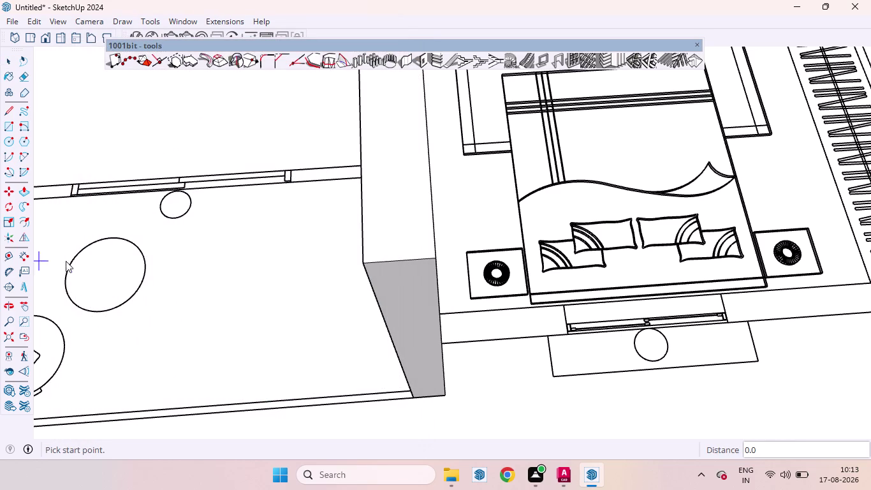
Start the corridor wall at the existing wall's base and add a corner at the wardrobe end.
scroll(down, 3)
scroll(up, 3)
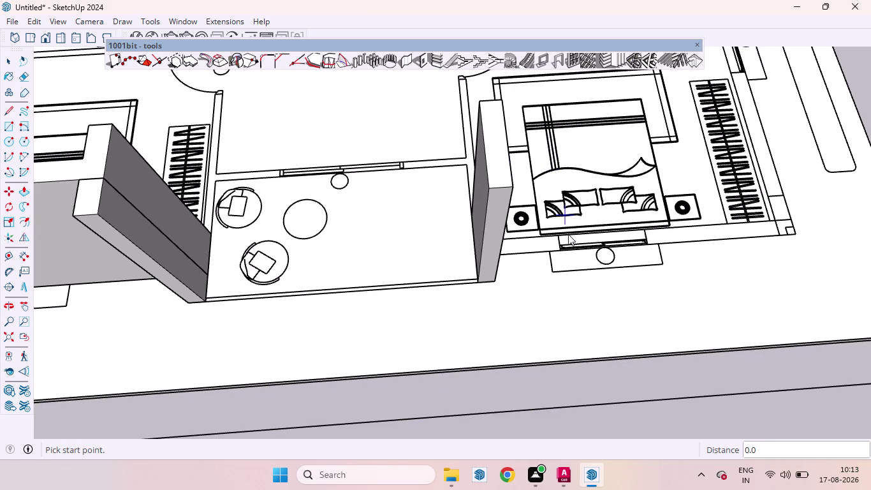
scroll(up, 3)
middle_drag(549, 247, 406, 207)
scroll(up, 3)
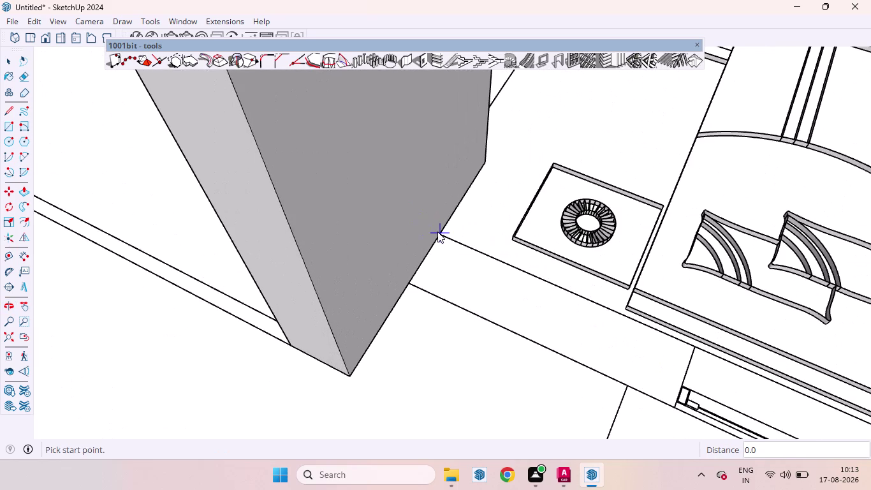
click(440, 233)
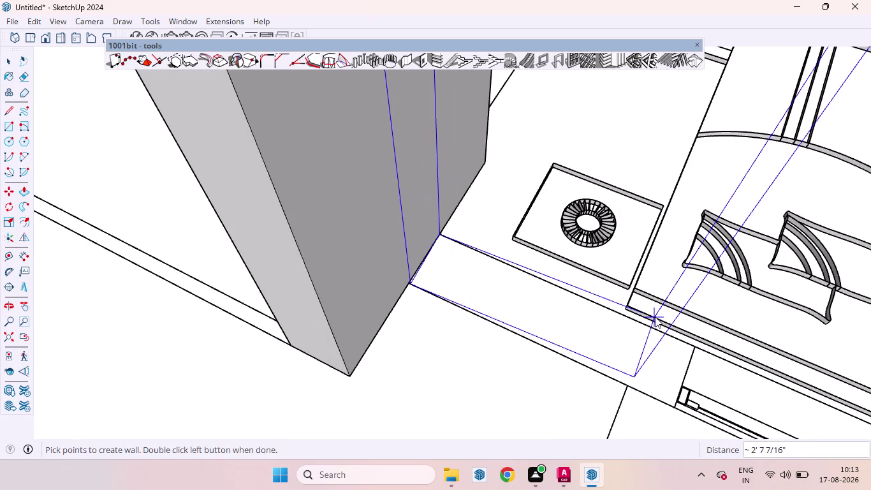
scroll(down, 3)
scroll(down, 3)
scroll(down, 3)
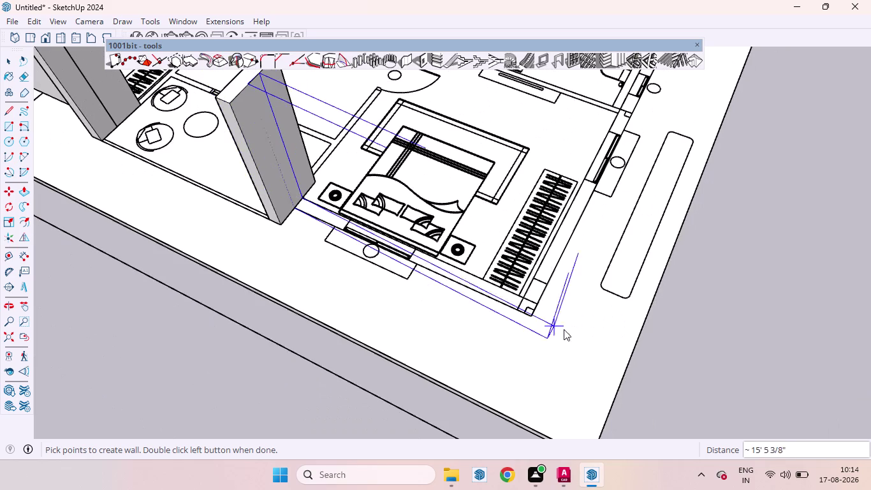
scroll(up, 3)
scroll(up, 3)
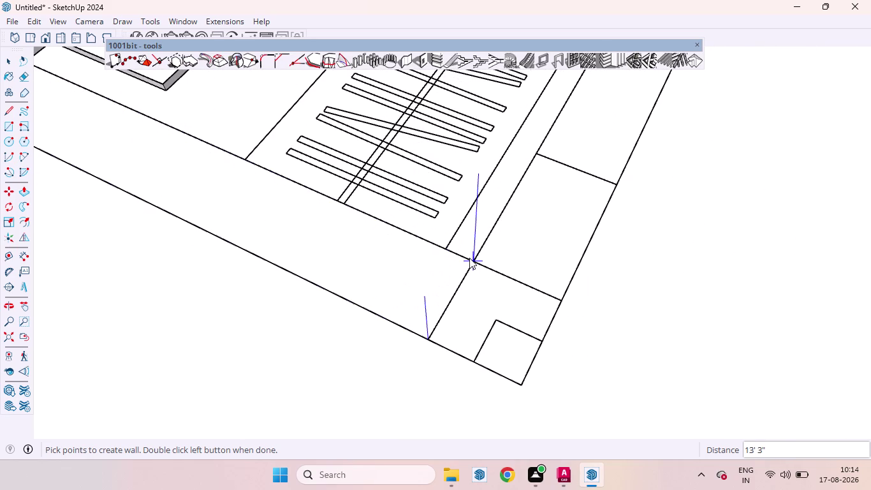
click(475, 264)
Extend the wall along the corridor edge beside the bathroom and finish it.
scroll(down, 3)
scroll(up, 3)
scroll(down, 3)
scroll(down, 3)
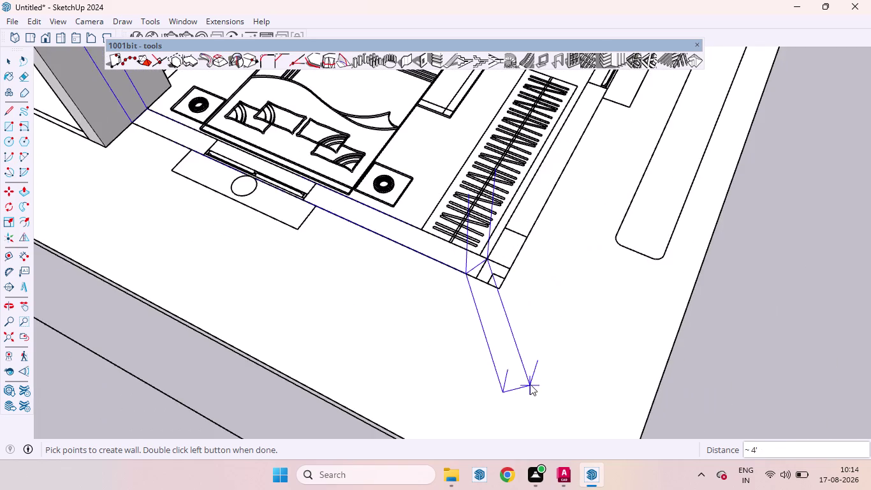
scroll(down, 3)
scroll(down, 3)
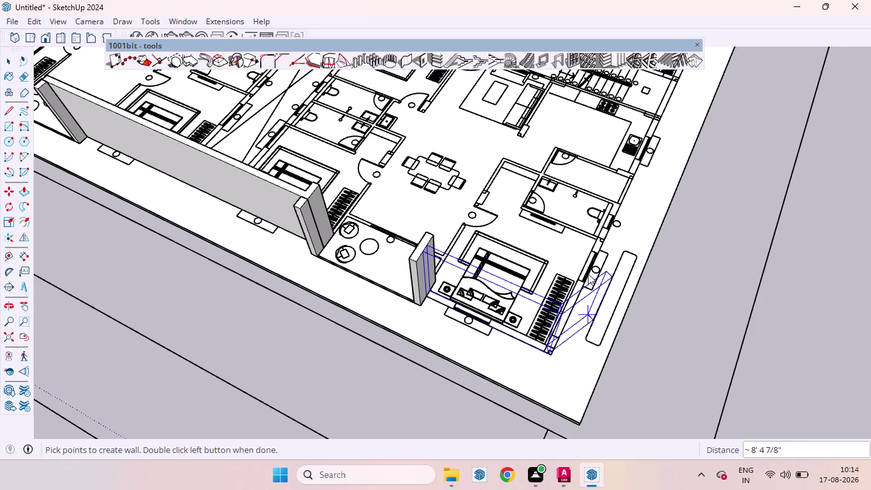
scroll(up, 3)
scroll(down, 3)
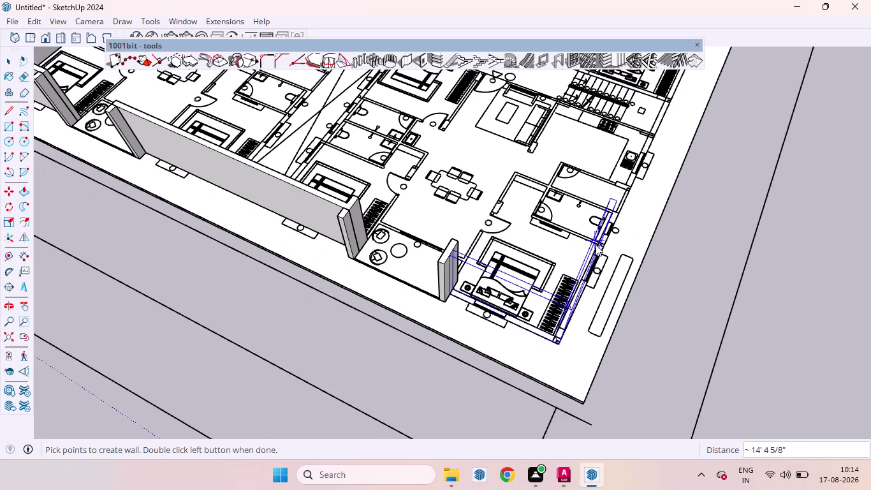
scroll(up, 3)
scroll(up, 3)
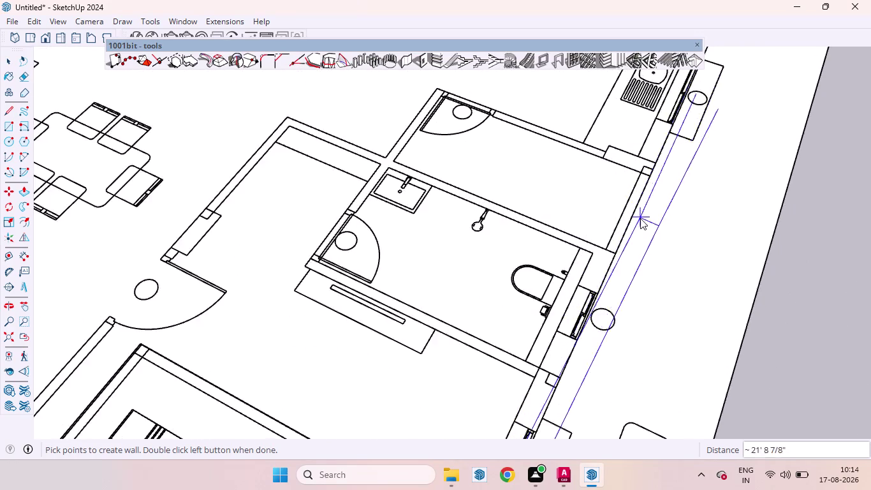
scroll(up, 3)
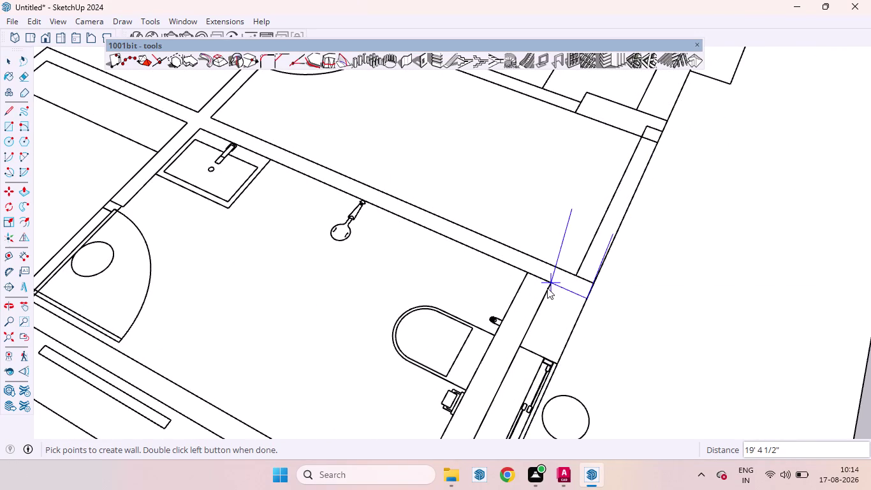
double_click(551, 281)
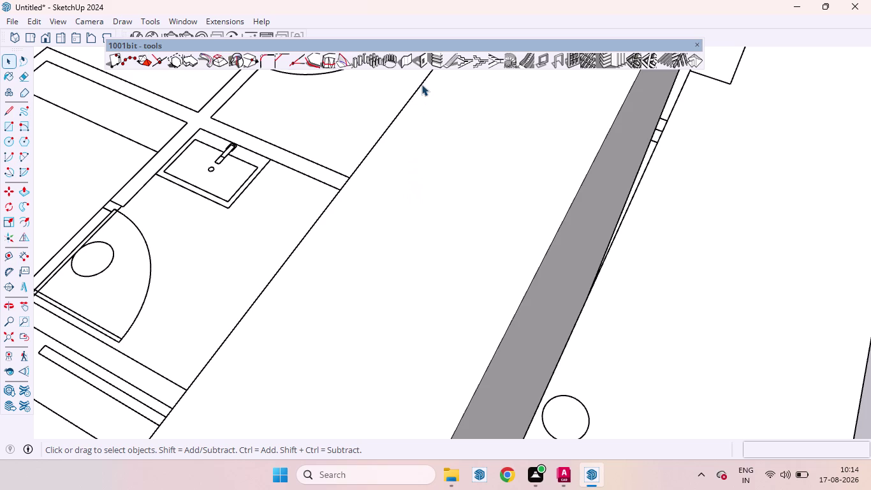
click(407, 60)
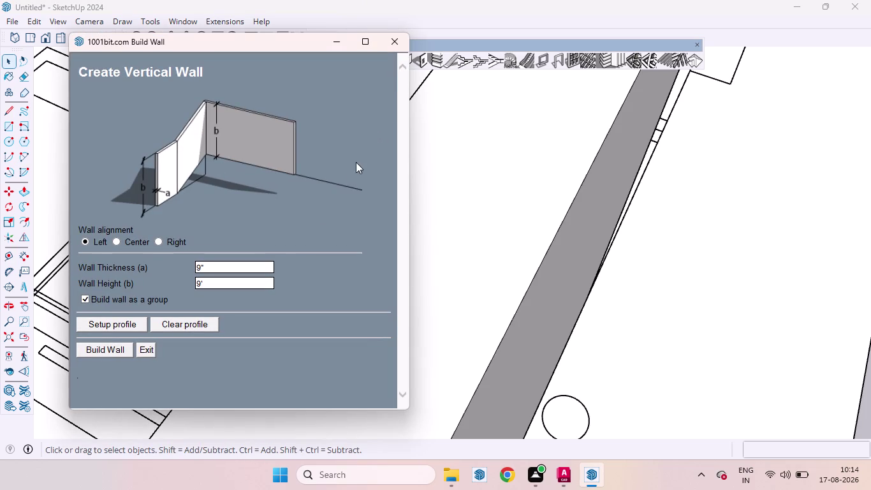
click(111, 347)
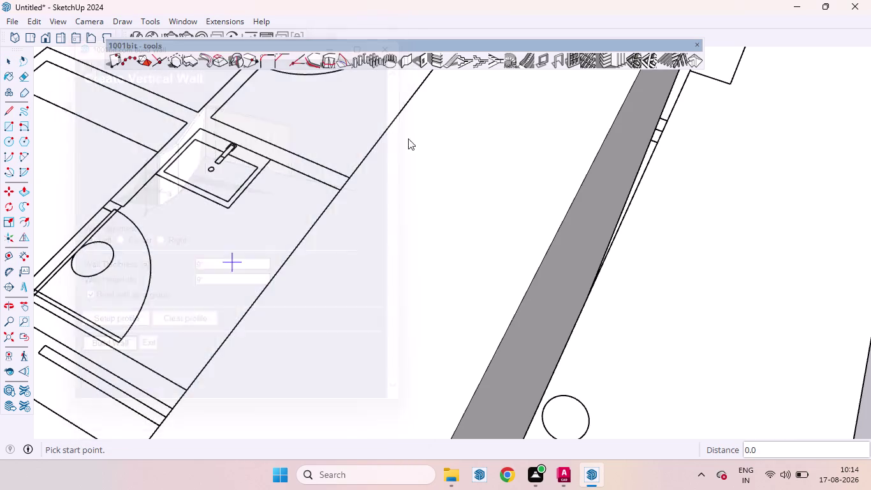
Start a wall at the kitchen wall corner and place its next point.
scroll(down, 3)
scroll(down, 3)
scroll(down, 3)
scroll(down, 3)
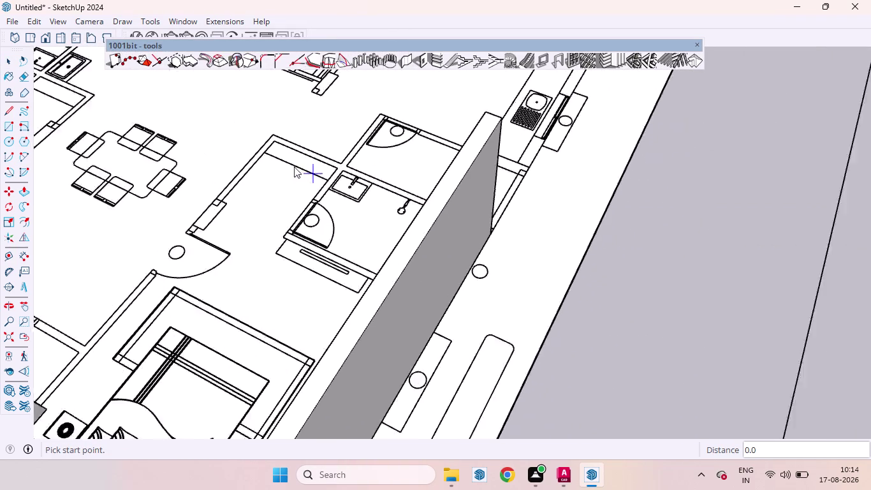
scroll(down, 3)
scroll(up, 3)
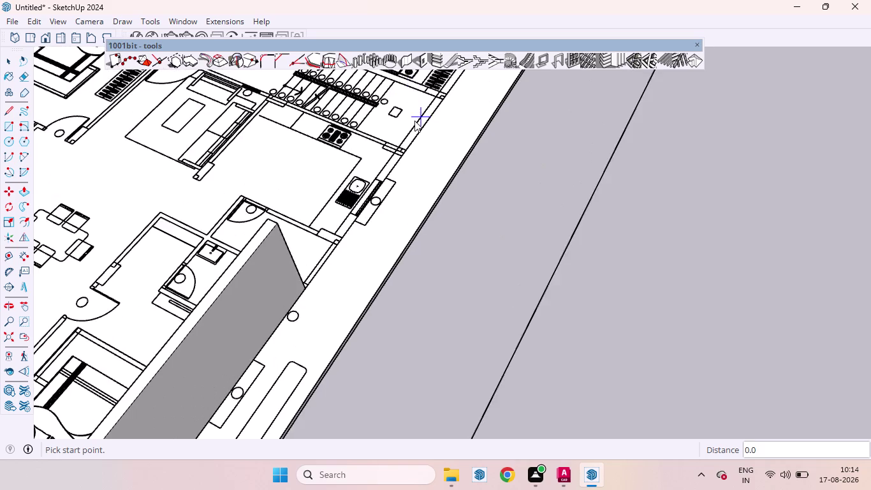
scroll(up, 3)
scroll(down, 3)
middle_drag(329, 335, 320, 344)
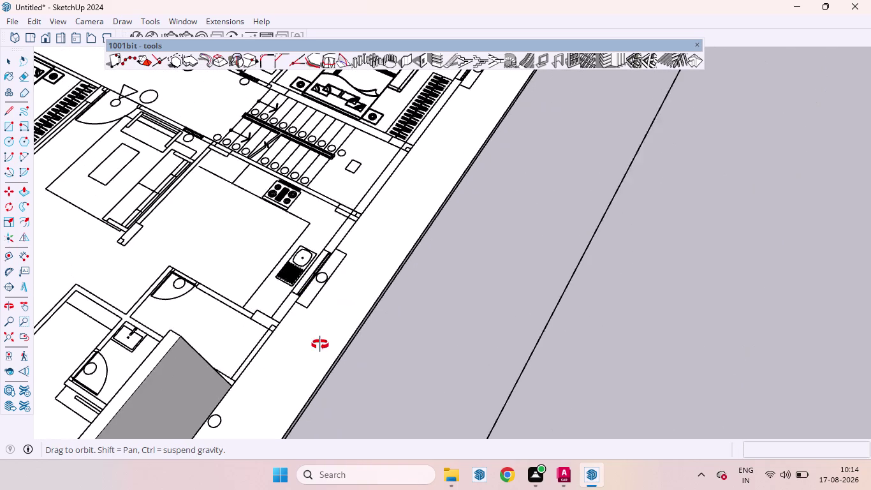
middle_drag(320, 345, 174, 310)
scroll(up, 3)
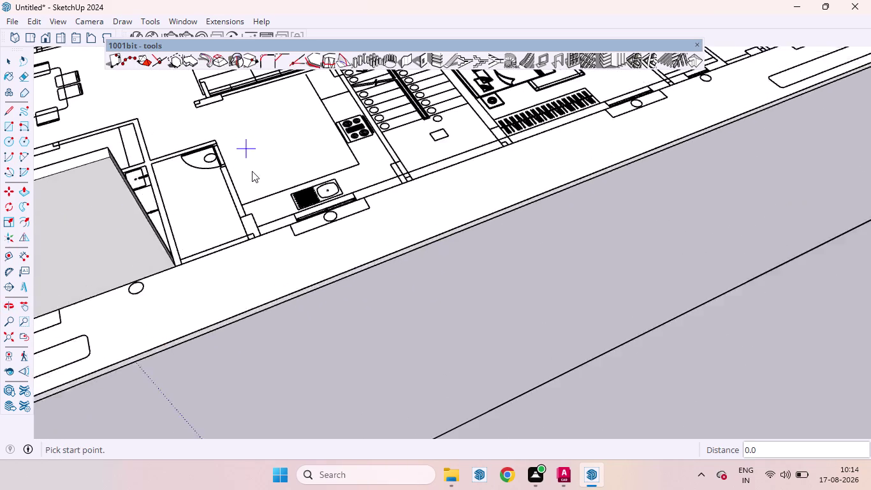
scroll(up, 3)
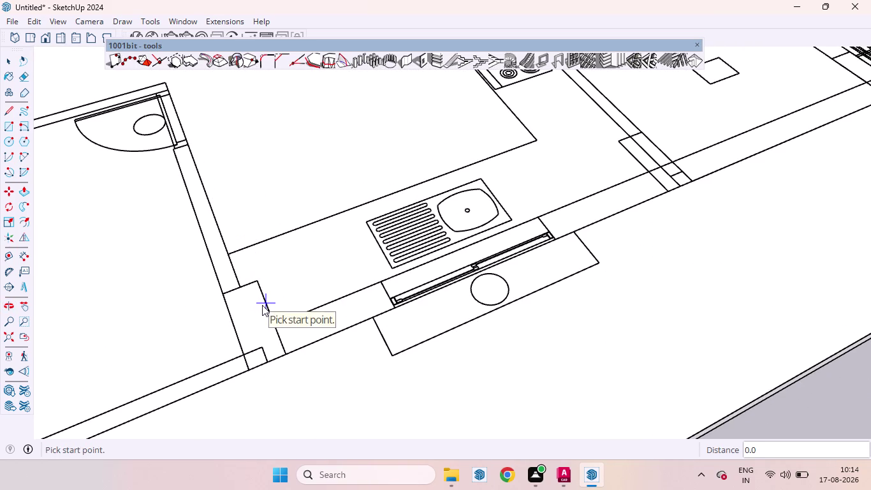
click(255, 288)
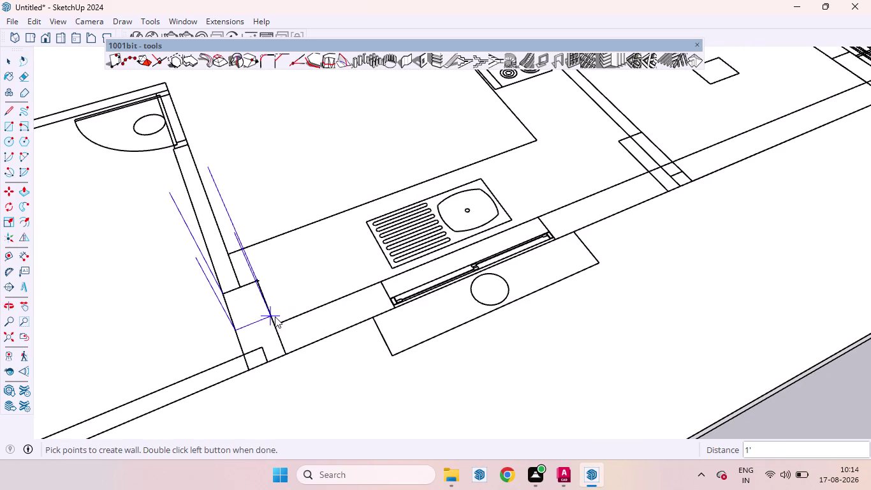
click(274, 321)
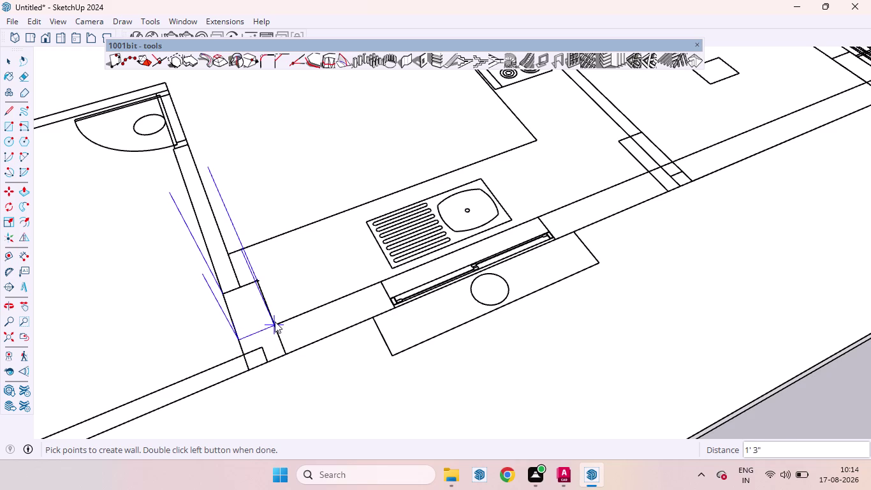
Continue the wall to the plan's far corner and the room's end, then finish it.
scroll(down, 3)
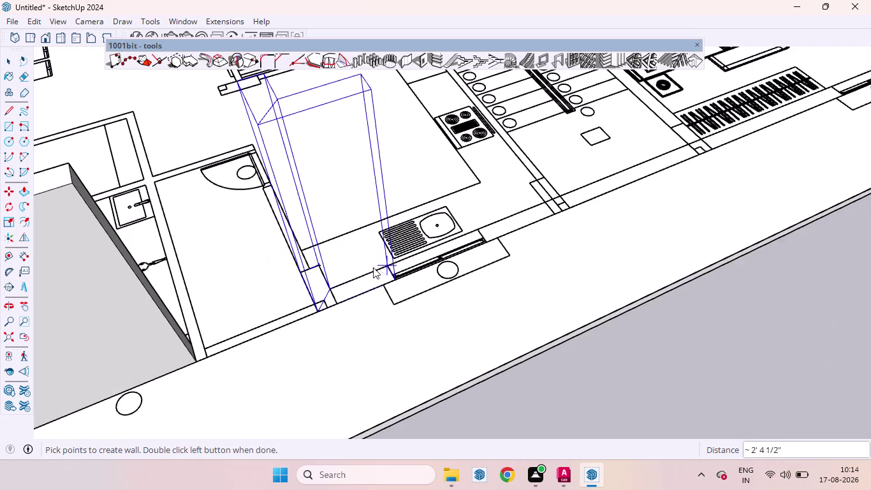
scroll(down, 3)
scroll(down, 3)
scroll(up, 3)
scroll(down, 3)
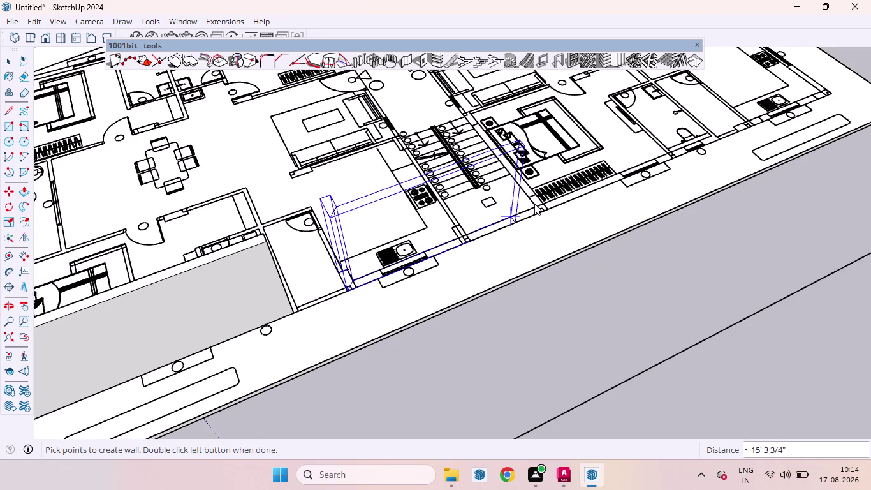
scroll(up, 3)
scroll(down, 3)
scroll(down, 3)
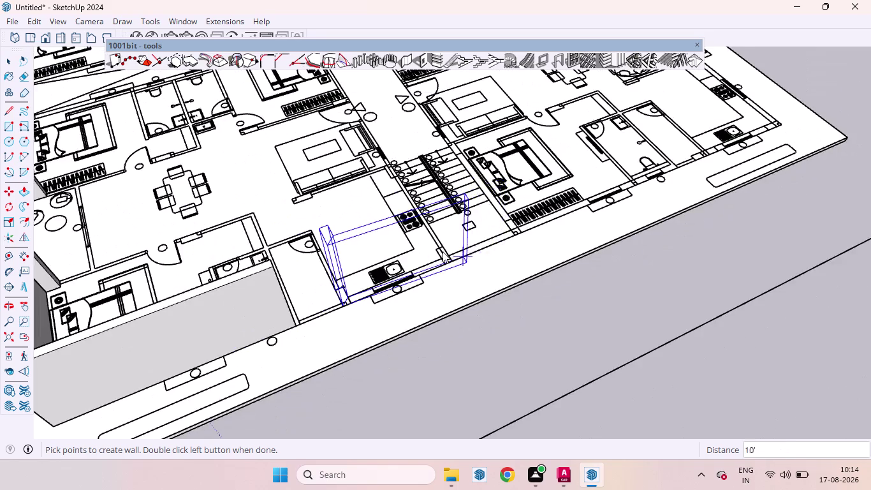
scroll(down, 3)
scroll(down, 3)
scroll(up, 3)
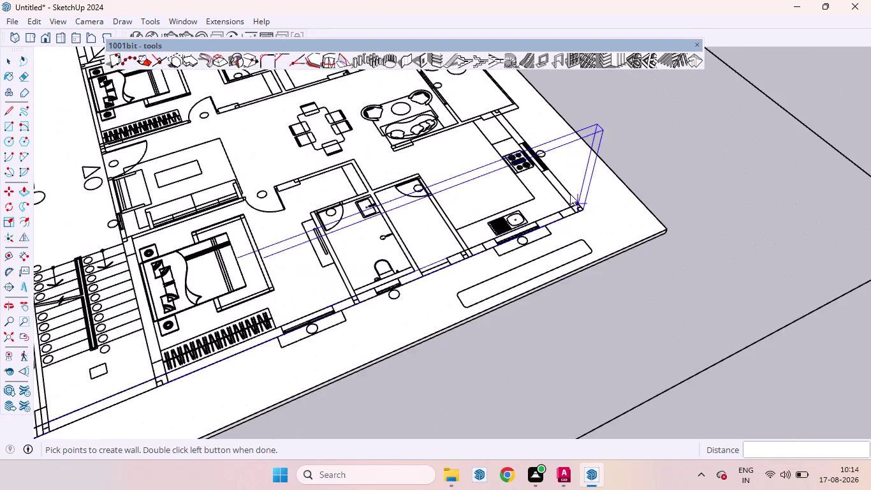
scroll(up, 3)
click(576, 236)
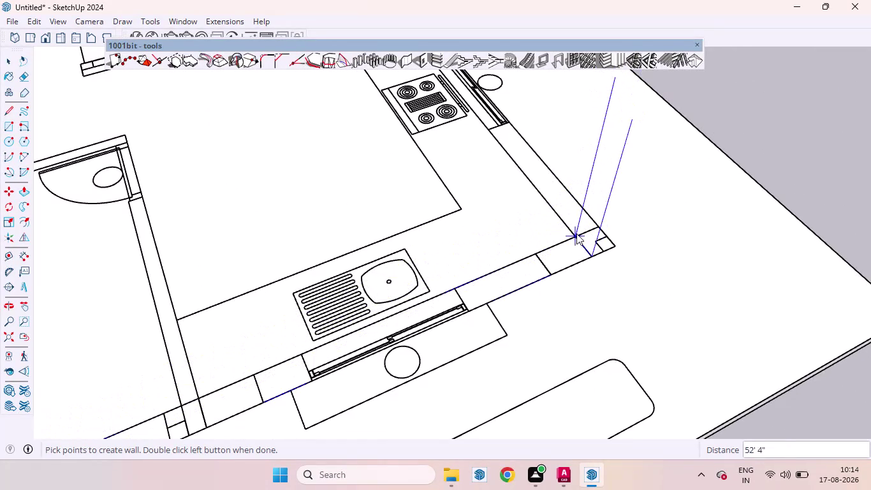
scroll(down, 3)
scroll(down, 3)
scroll(down, 3)
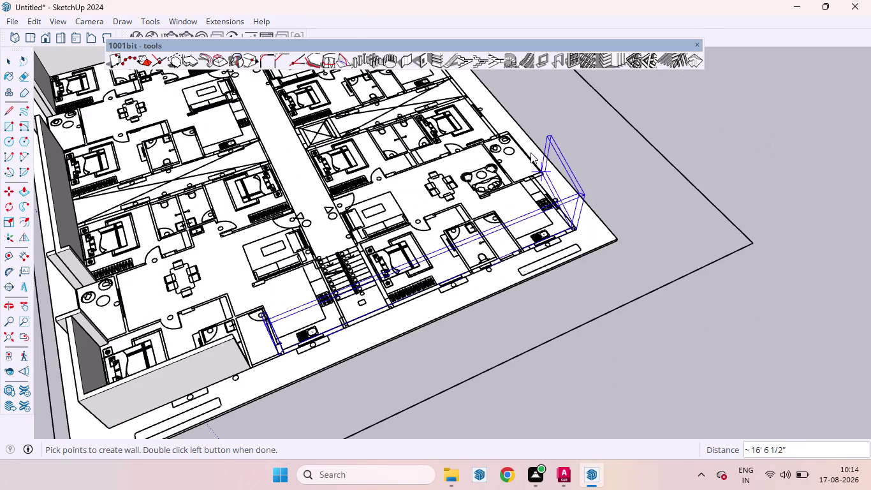
scroll(up, 3)
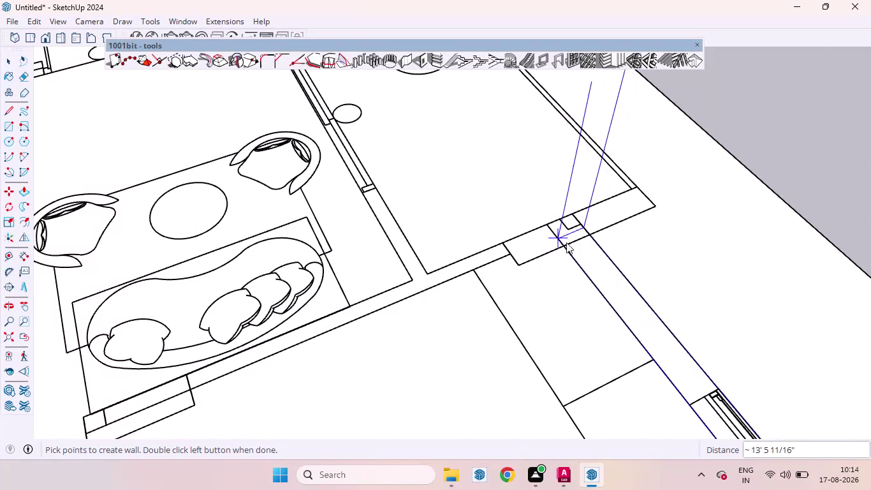
click(563, 245)
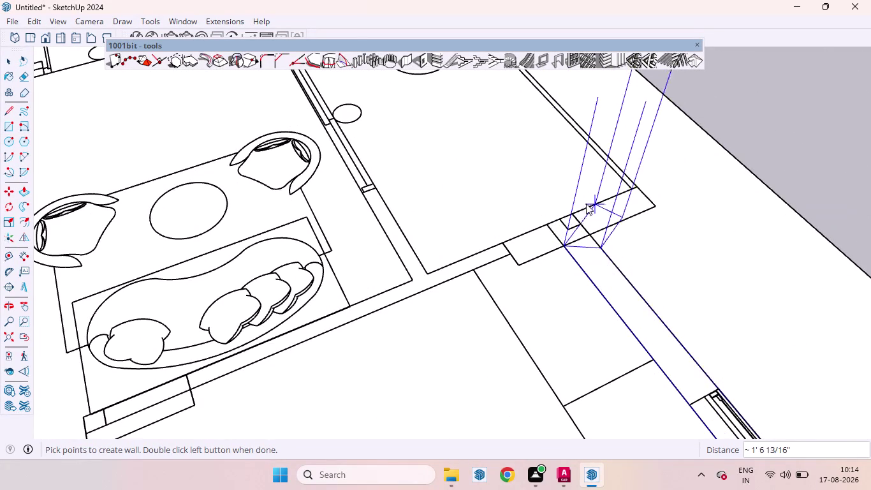
double_click(519, 266)
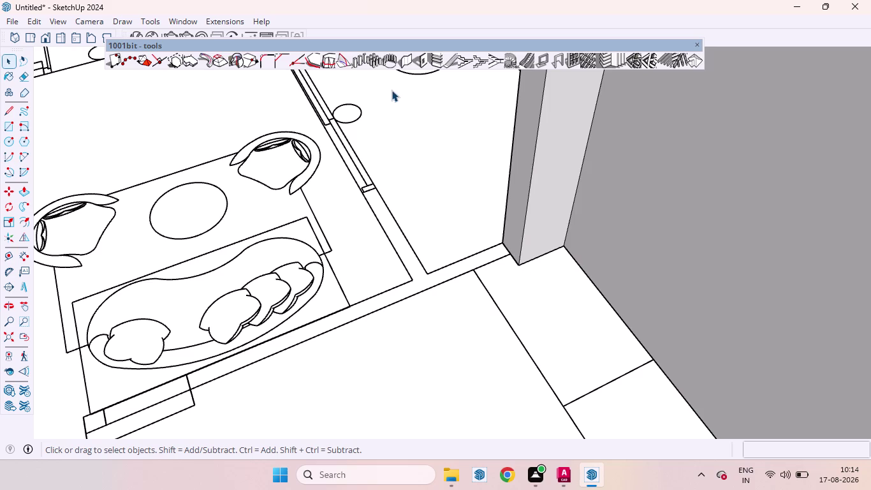
click(407, 58)
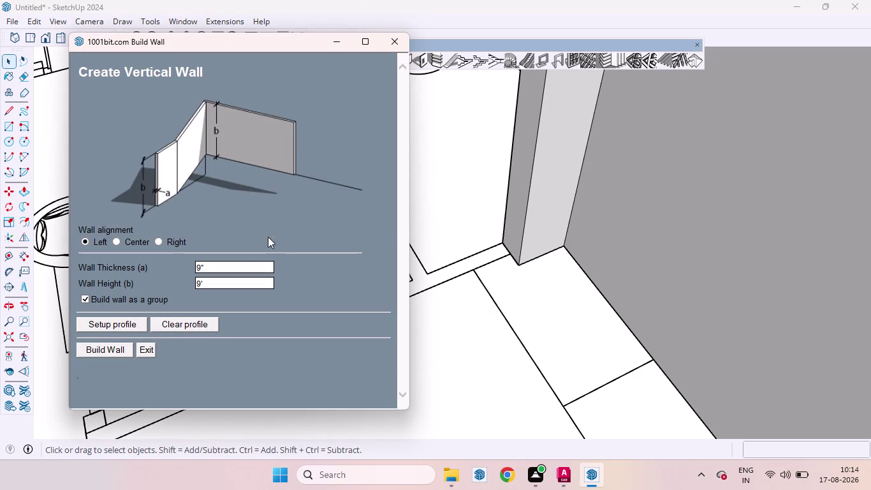
Build a short wall stub from the kitchen-side wall's end corner.
click(118, 346)
scroll(down, 3)
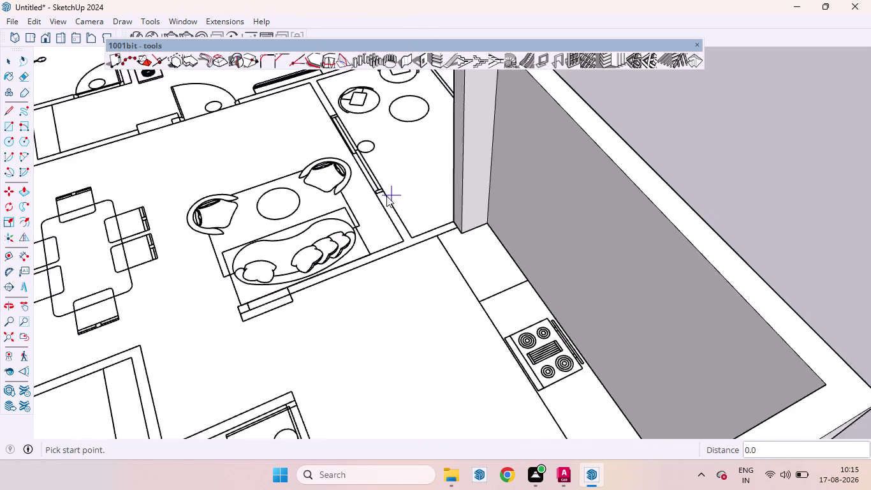
scroll(down, 3)
scroll(up, 3)
middle_drag(520, 141, 515, 144)
scroll(up, 3)
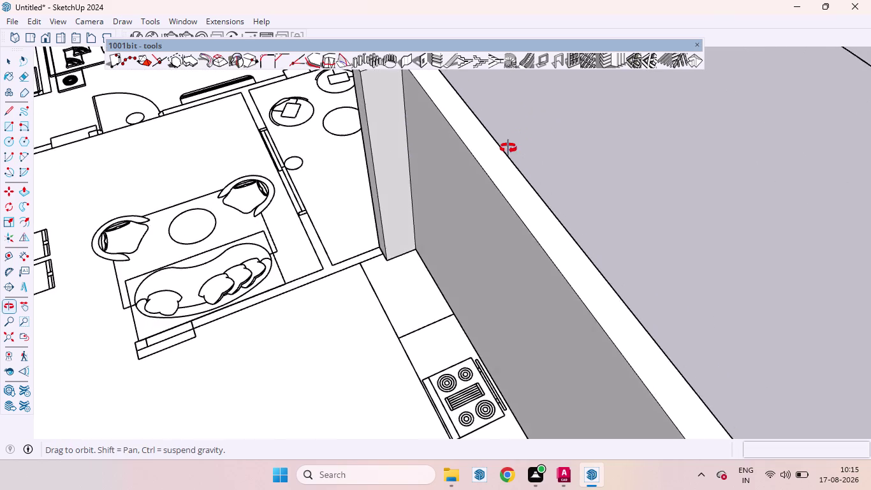
middle_drag(516, 145, 273, 209)
scroll(up, 3)
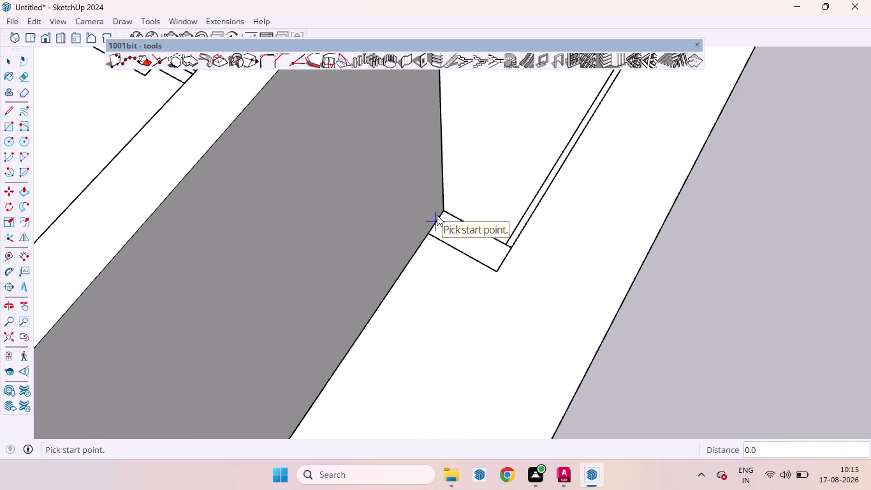
click(443, 208)
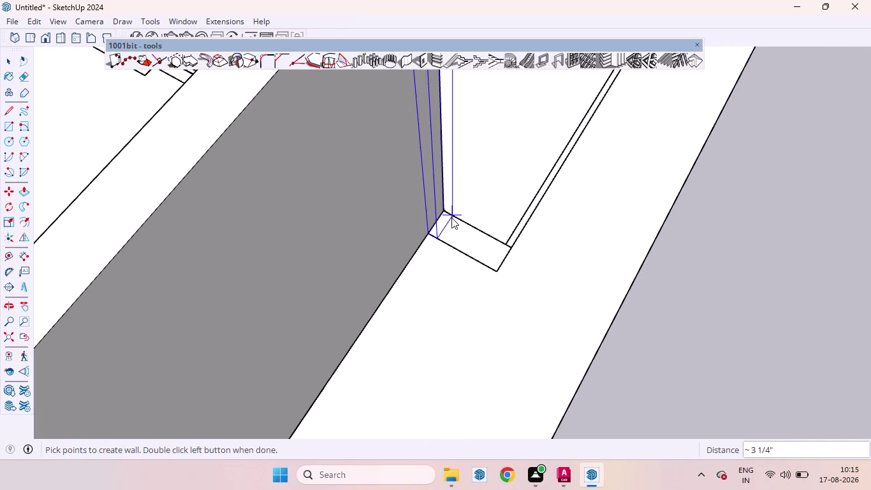
double_click(512, 247)
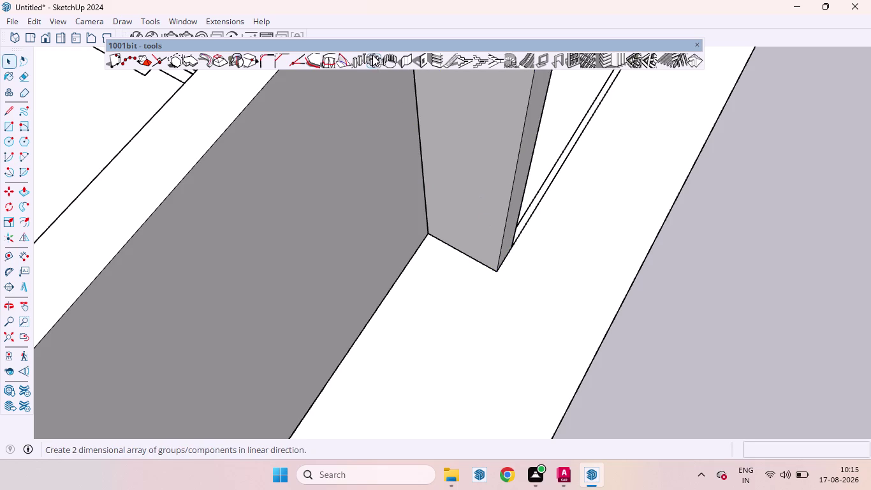
Relaunch 1001bit Build Wall to begin placing another wall.
click(409, 63)
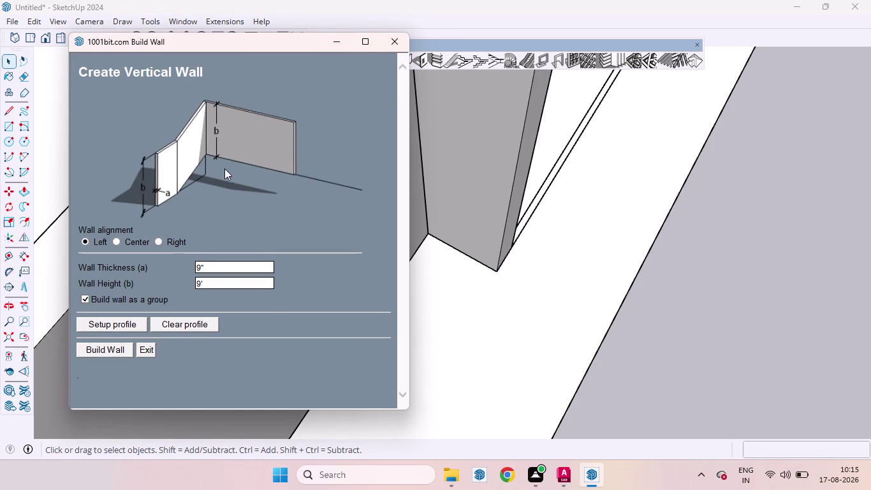
click(95, 350)
scroll(down, 3)
scroll(down, 3)
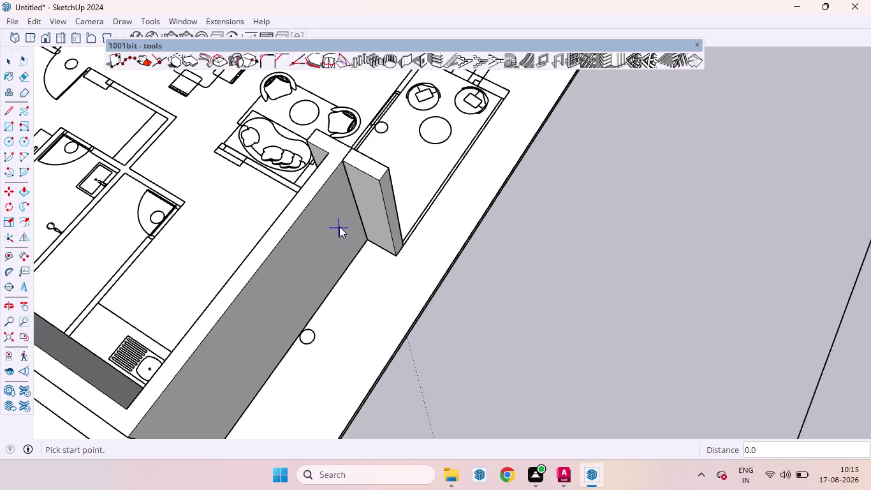
scroll(down, 3)
scroll(down, 3)
scroll(up, 3)
middle_drag(364, 207, 419, 245)
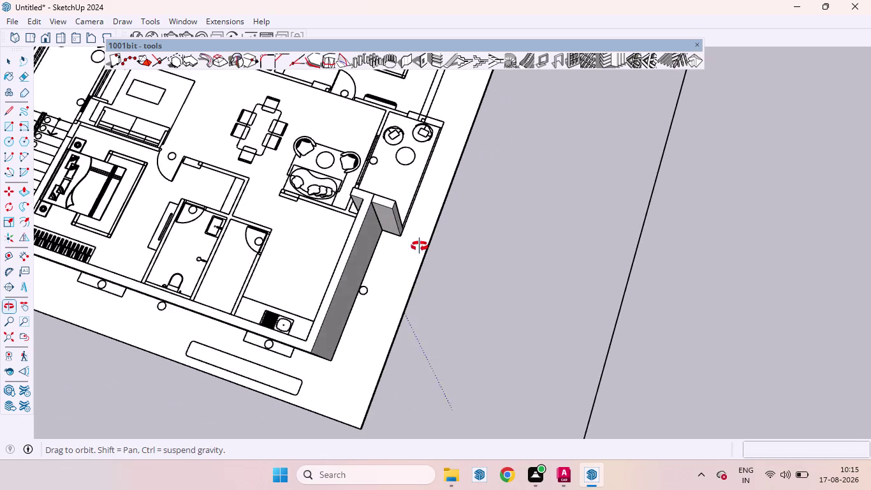
middle_drag(418, 245, 423, 255)
scroll(down, 3)
scroll(down, 3)
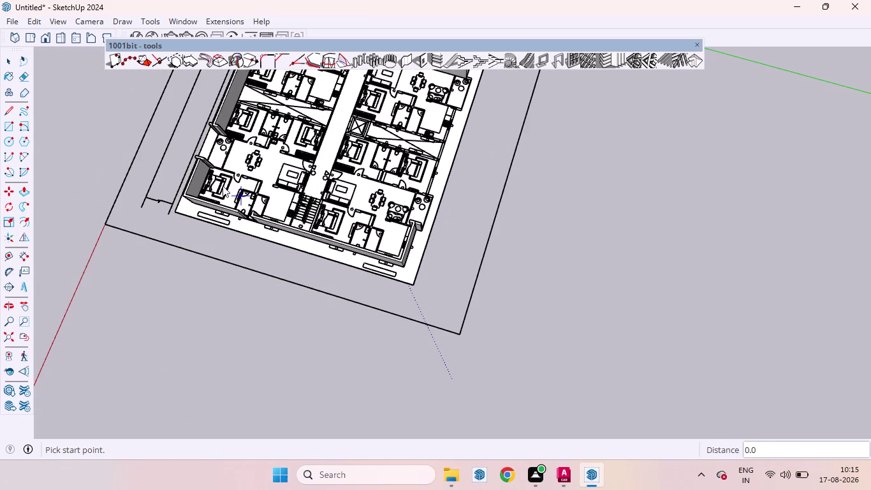
scroll(up, 3)
scroll(down, 3)
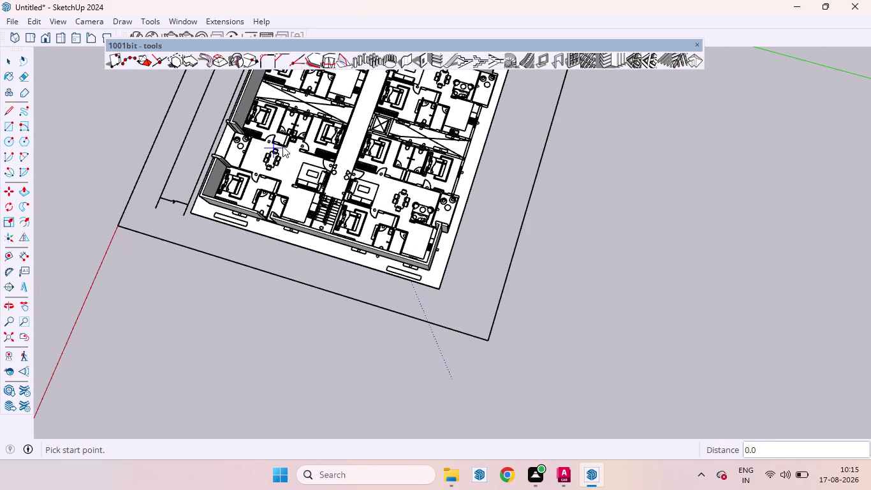
scroll(up, 3)
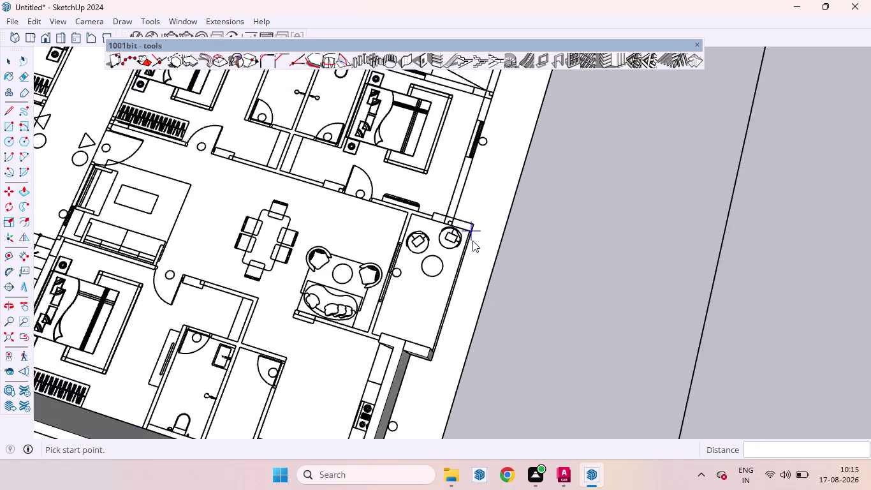
scroll(up, 3)
middle_drag(472, 240, 194, 202)
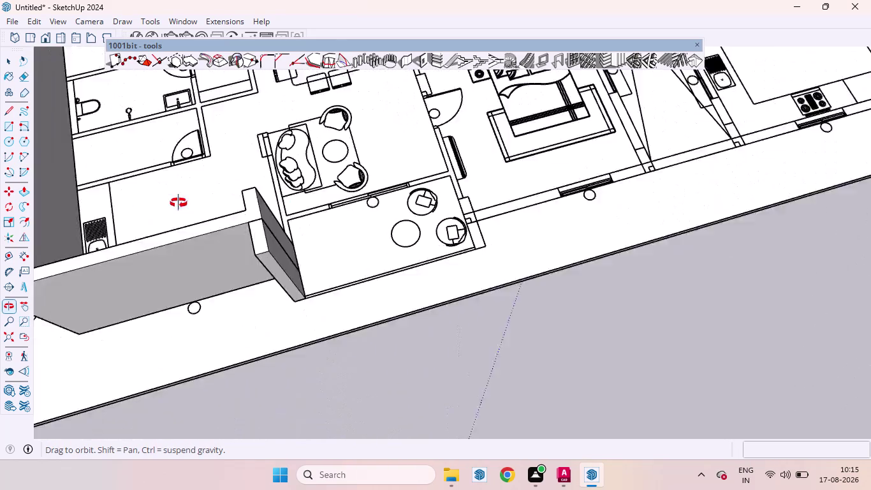
middle_drag(195, 202, 176, 203)
scroll(up, 3)
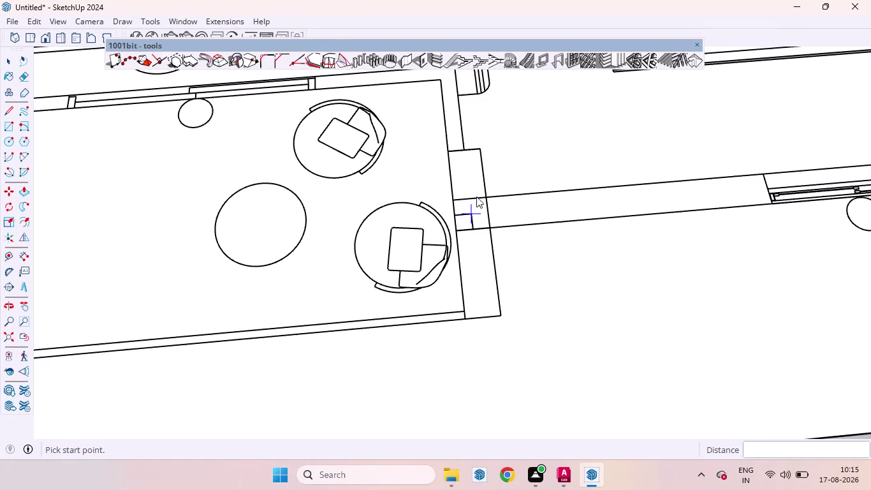
Trace a wall from the existing stub to the round-table room's lower corner, built 9" thick, 9' high.
click(477, 149)
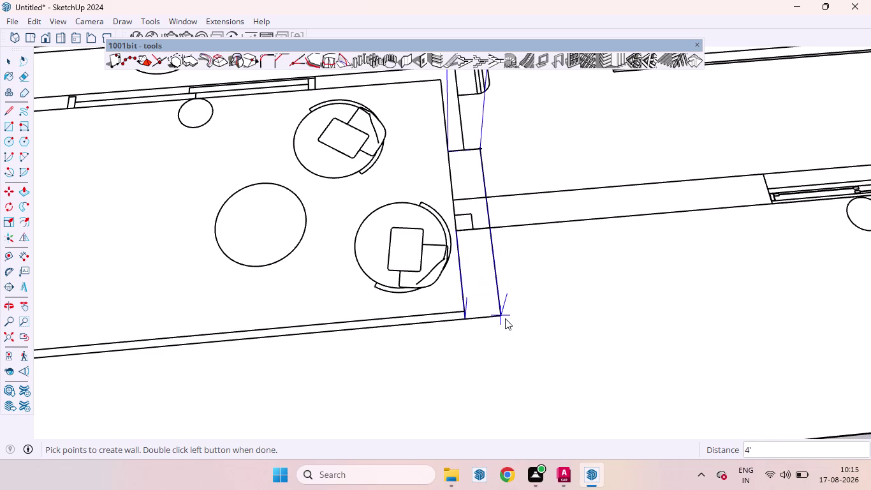
double_click(505, 319)
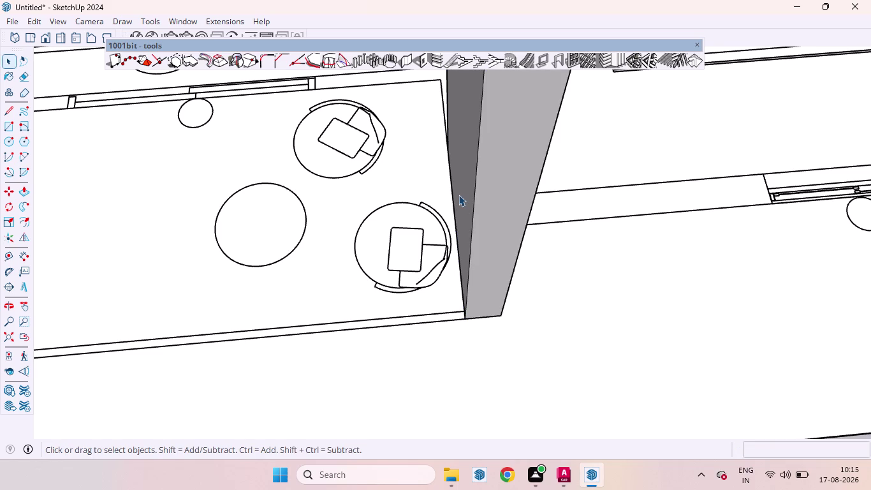
click(401, 57)
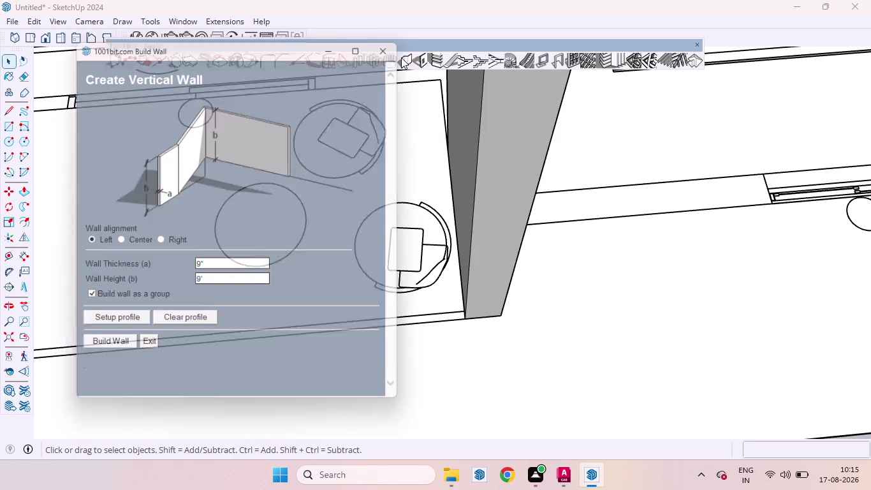
click(98, 348)
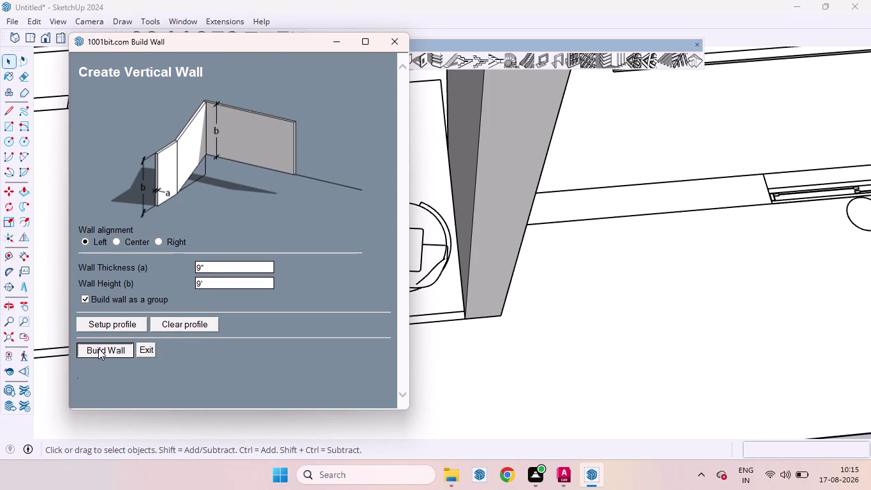
scroll(down, 3)
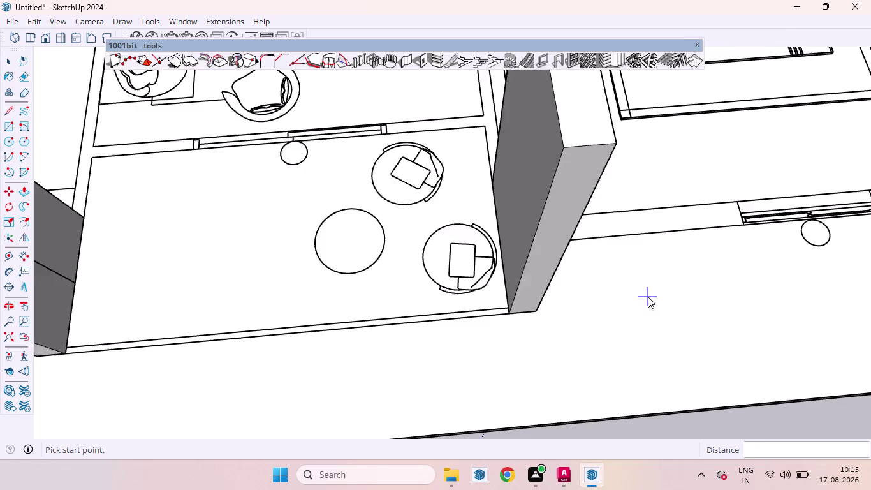
scroll(down, 3)
scroll(down, 3)
middle_drag(633, 299, 512, 276)
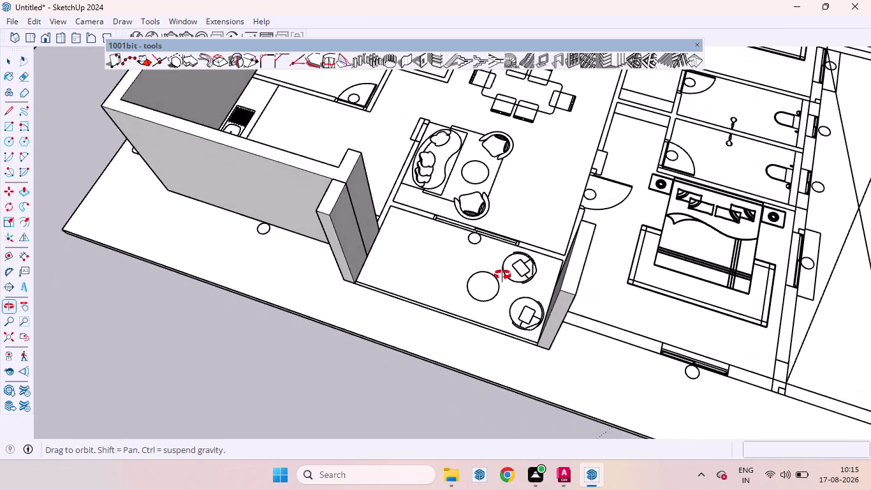
middle_drag(512, 276, 324, 126)
scroll(up, 3)
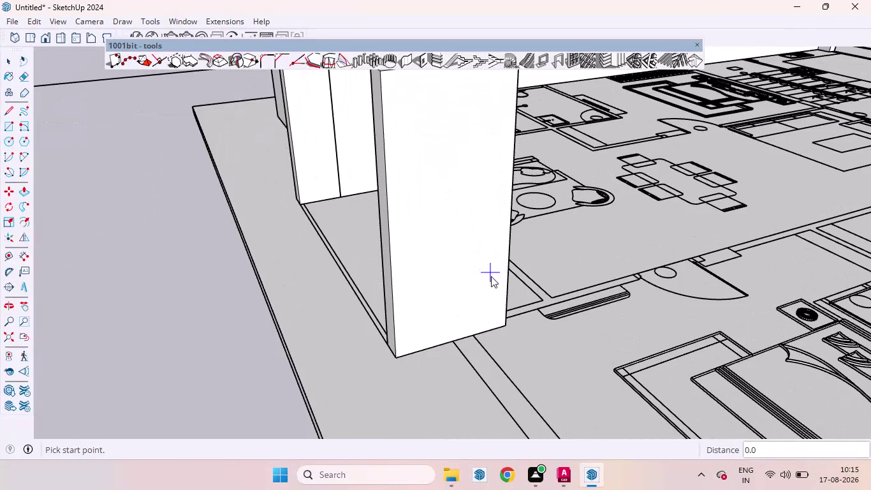
Start a wall at the existing wall's base and add a corner near the lower plan edge.
scroll(up, 3)
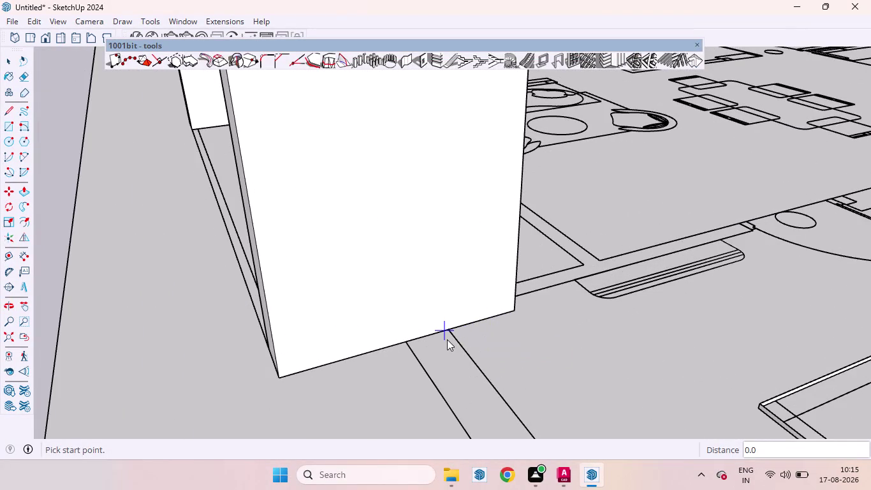
click(453, 330)
scroll(down, 3)
scroll(down, 3)
scroll(down, 3)
scroll(down, 3)
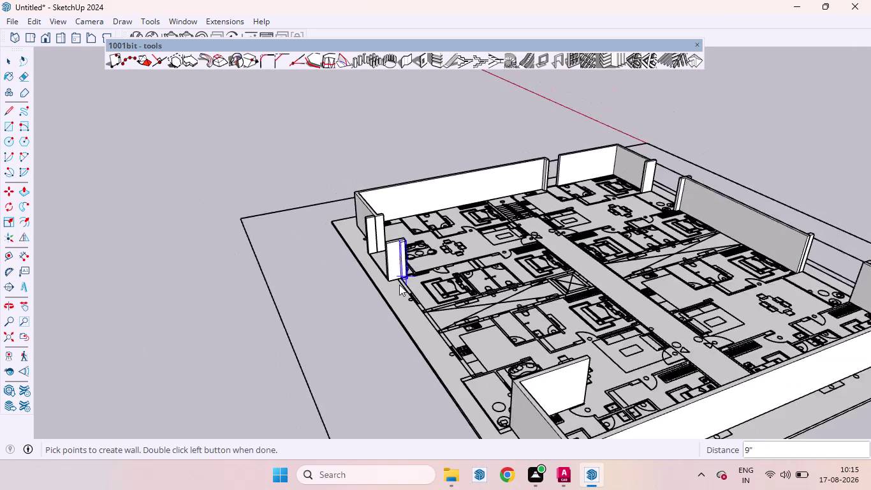
scroll(down, 3)
scroll(up, 3)
scroll(up, 3)
scroll(up, 3)
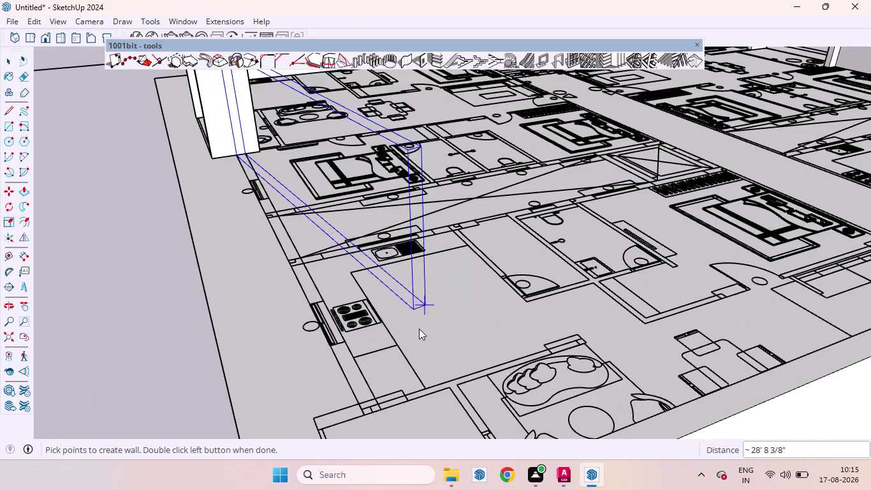
scroll(up, 3)
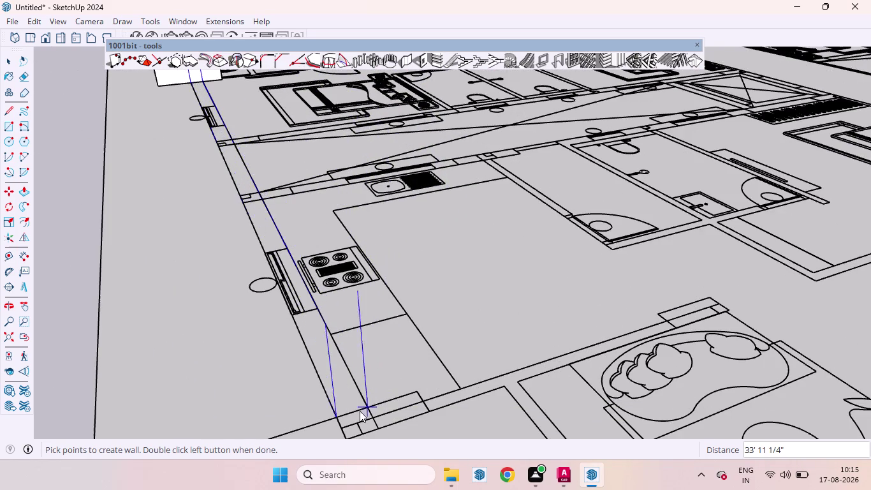
click(366, 404)
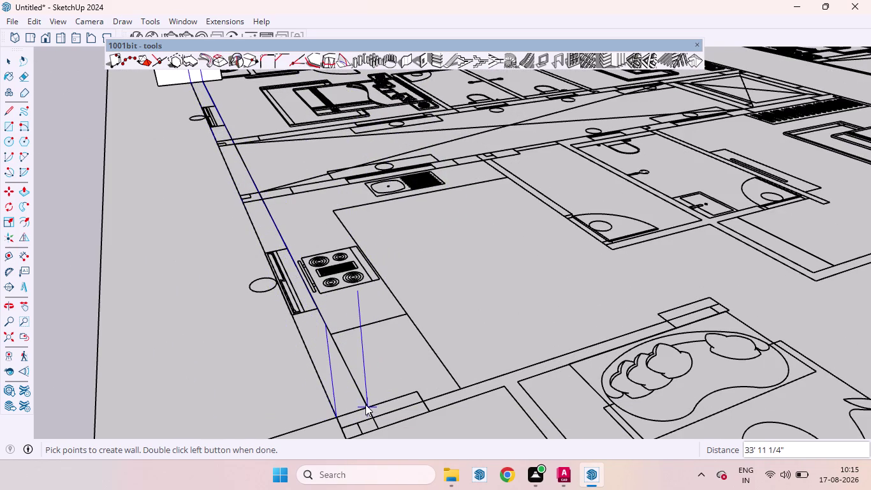
Finish the outer-edge wall past the kitchen at its end point.
scroll(down, 3)
scroll(down, 3)
scroll(up, 3)
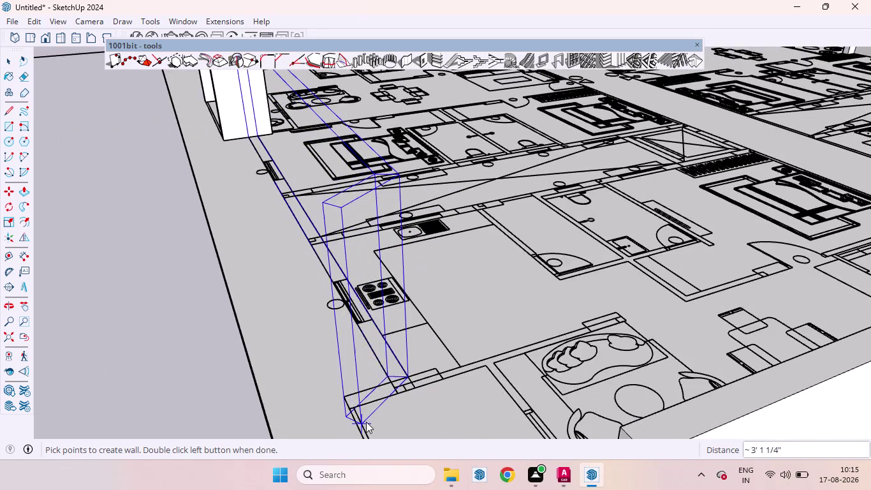
scroll(up, 3)
scroll(up, 3)
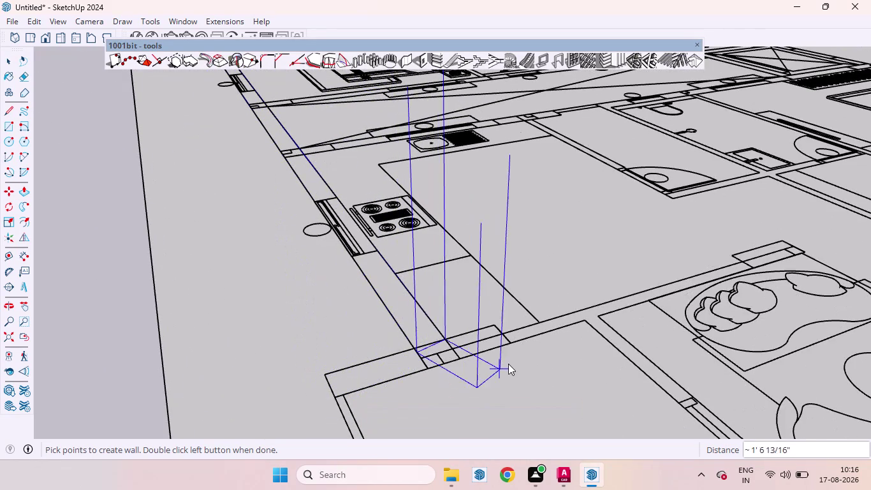
scroll(up, 3)
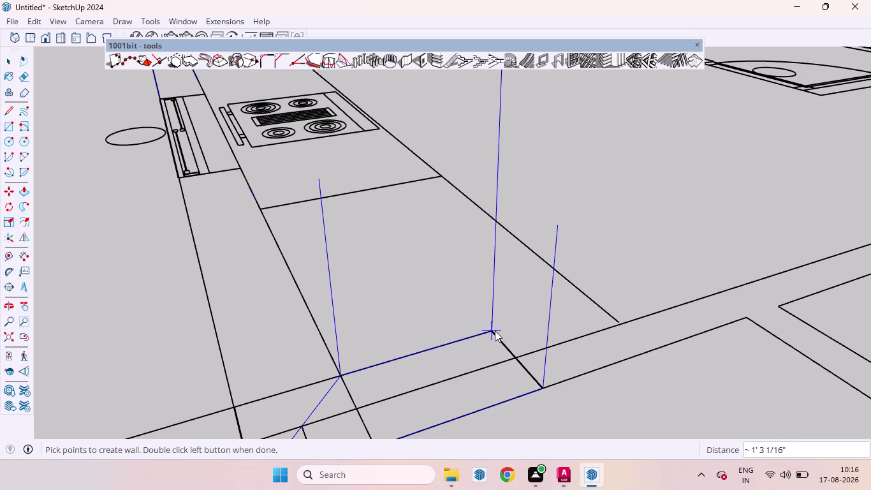
double_click(495, 330)
scroll(down, 3)
scroll(down, 3)
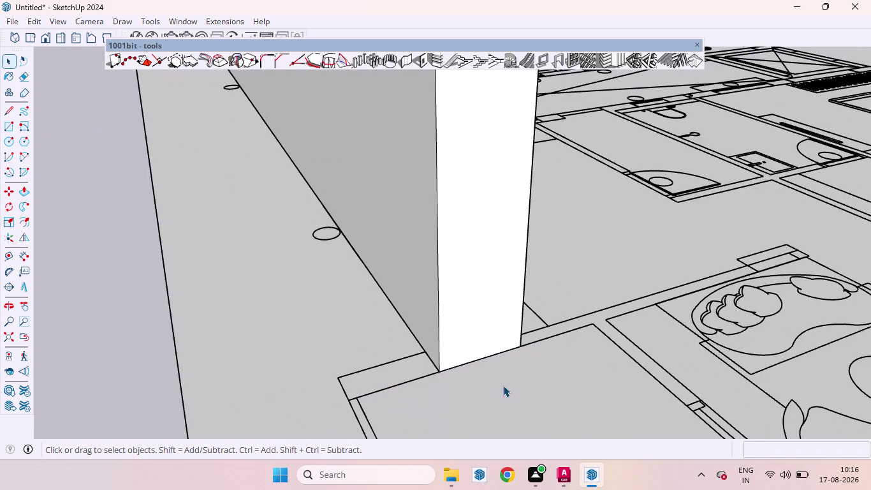
scroll(down, 3)
scroll(up, 3)
scroll(down, 3)
scroll(up, 3)
scroll(down, 3)
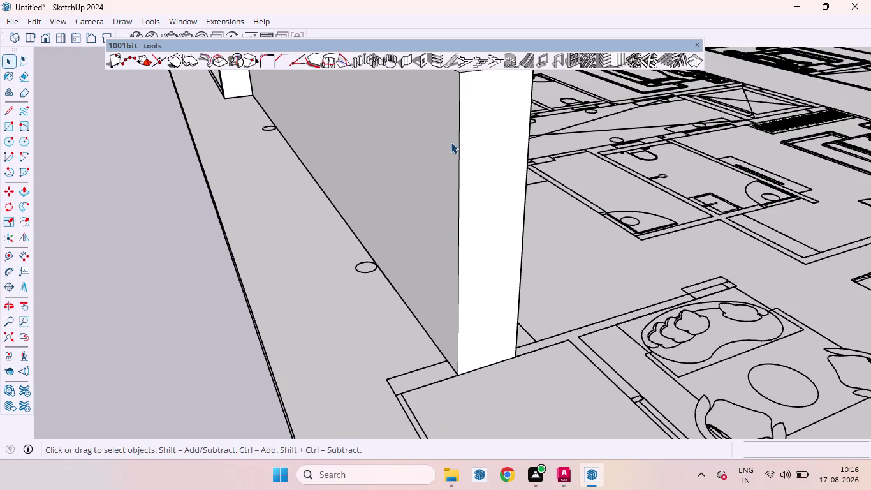
click(406, 64)
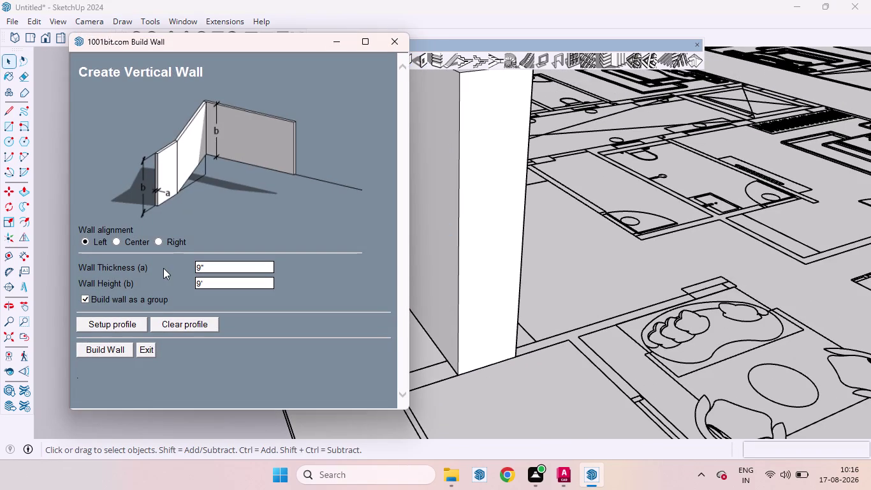
Build a short 9-foot wall piece beside the corner pillar, then restart Build Wall.
click(109, 346)
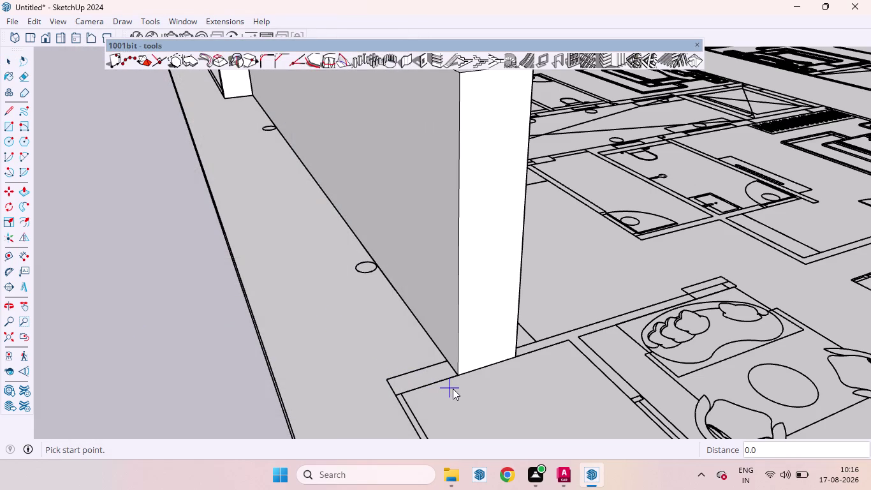
click(460, 372)
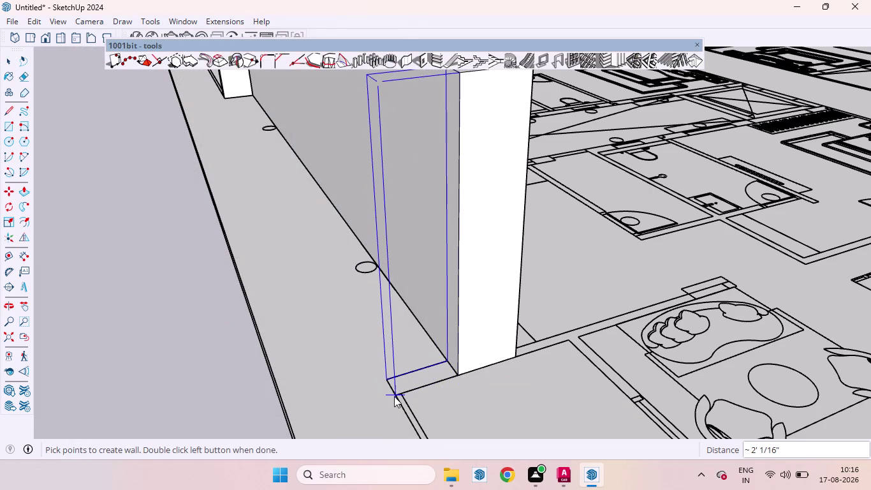
double_click(394, 396)
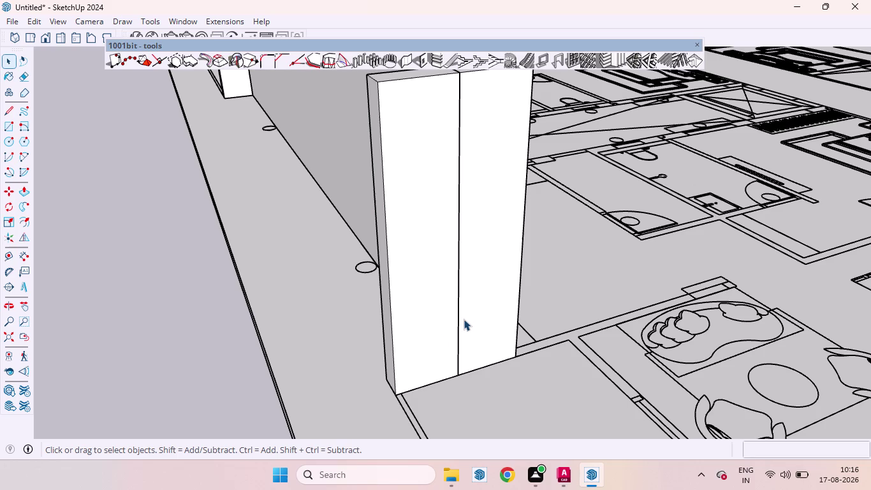
click(406, 58)
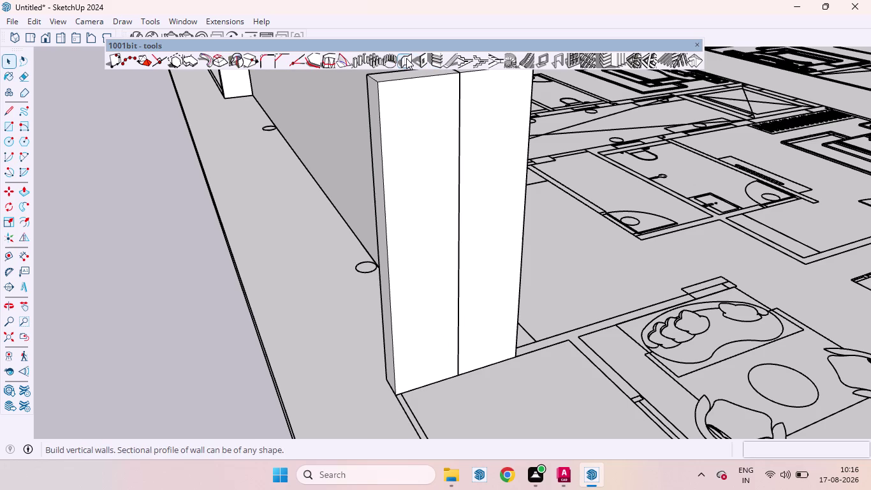
click(105, 348)
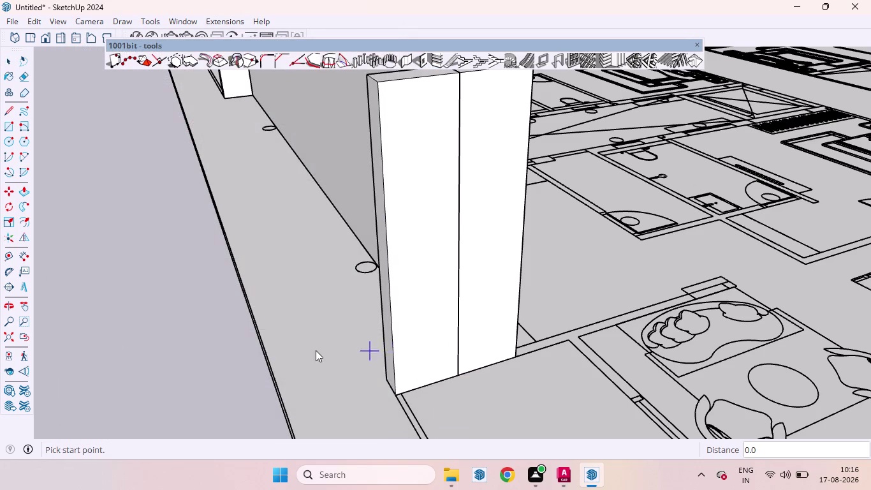
Zoom and orbit out to look down over the entire floor plan.
scroll(down, 3)
scroll(down, 3)
scroll(down, 3)
scroll(up, 3)
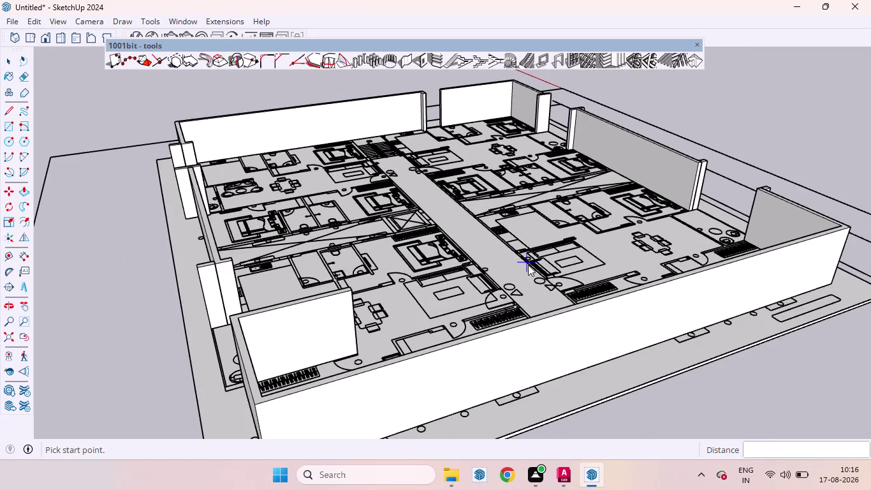
scroll(down, 3)
scroll(up, 3)
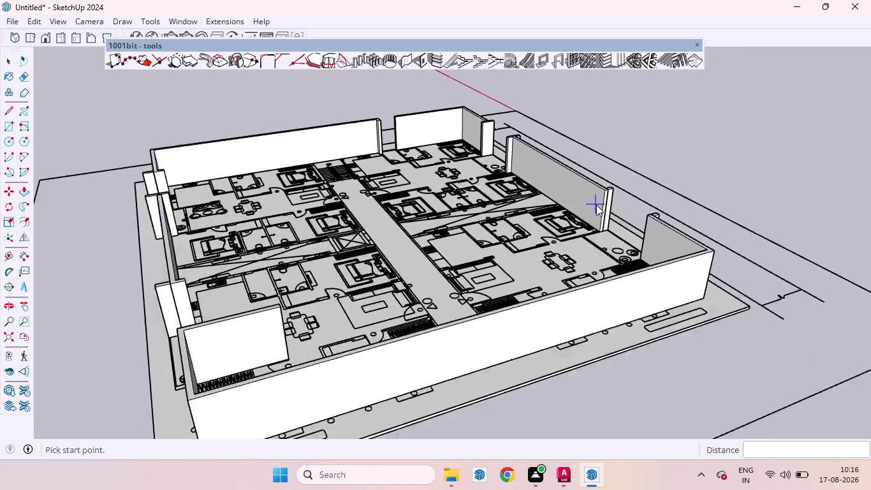
scroll(up, 3)
scroll(down, 3)
middle_drag(410, 235, 610, 310)
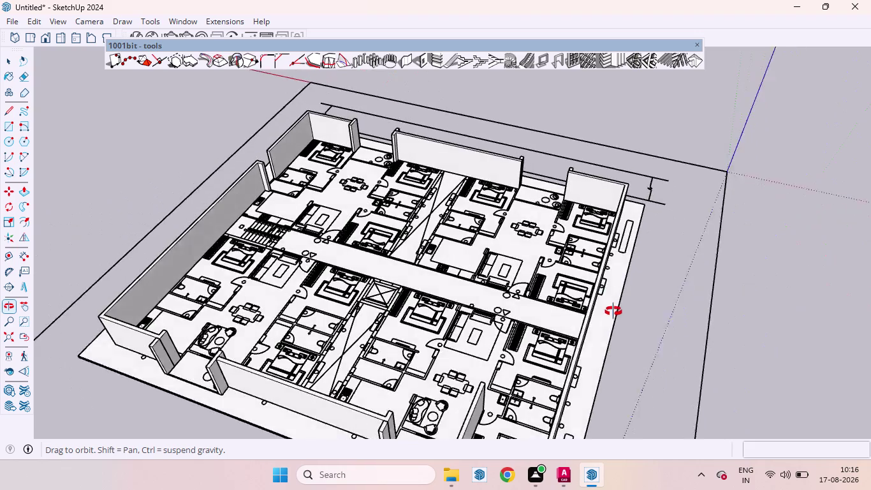
middle_drag(611, 311, 623, 336)
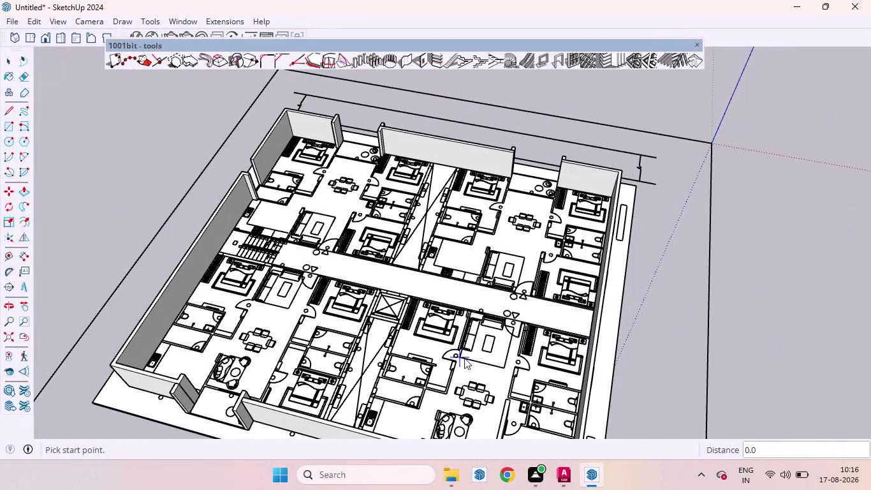
Orbit and zoom in to center the view on the lift shaft.
scroll(up, 3)
scroll(down, 3)
scroll(up, 3)
scroll(down, 3)
scroll(down, 3)
middle_drag(455, 302, 470, 323)
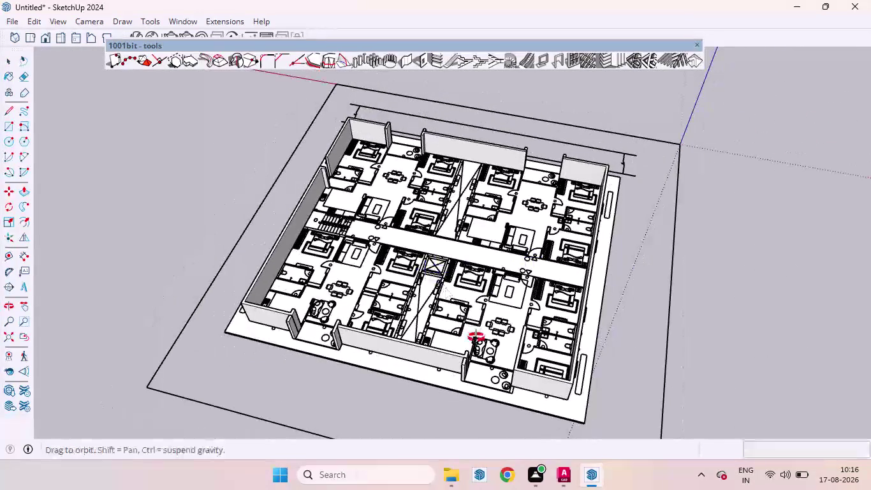
middle_drag(470, 323, 492, 379)
scroll(up, 3)
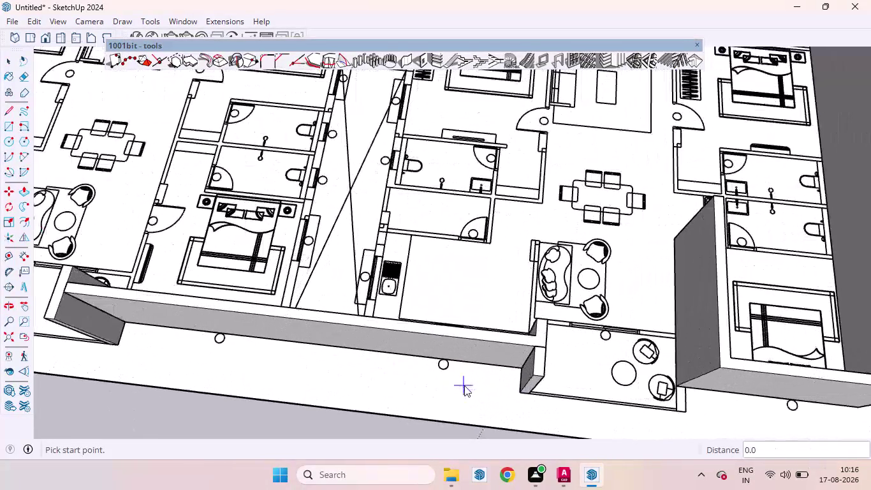
scroll(down, 3)
scroll(down, 3)
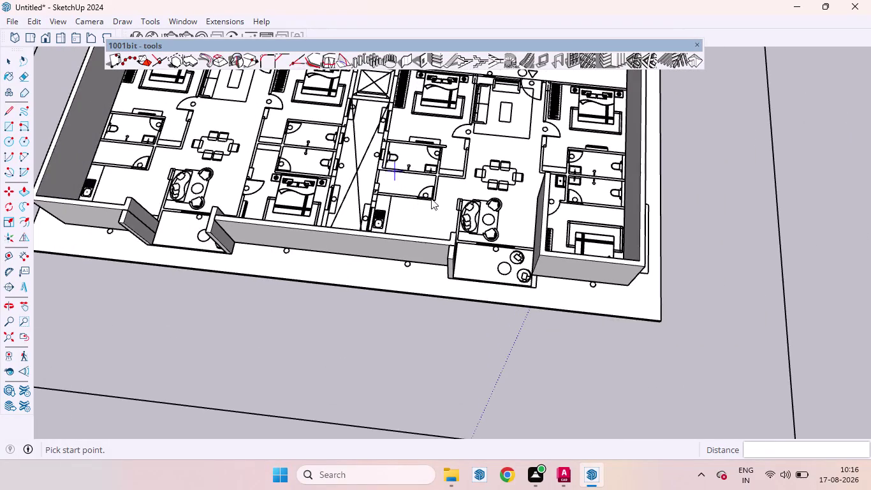
scroll(down, 3)
scroll(up, 3)
middle_drag(392, 155, 396, 175)
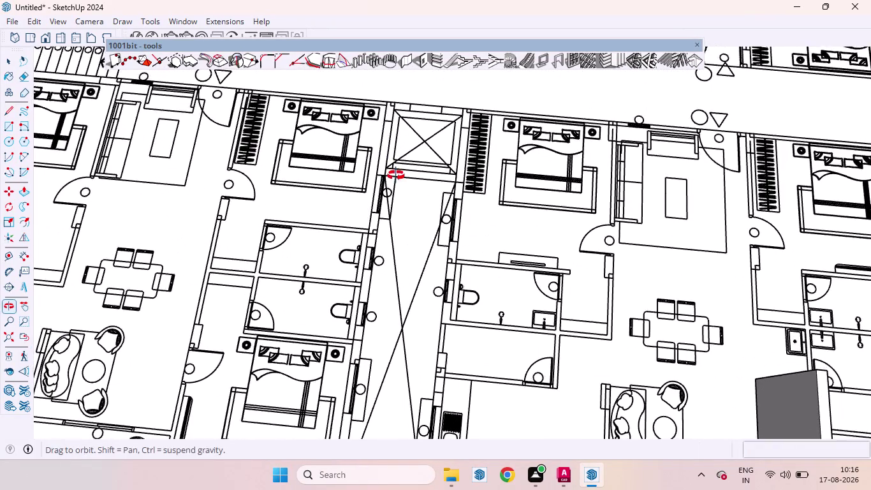
middle_drag(396, 176, 399, 191)
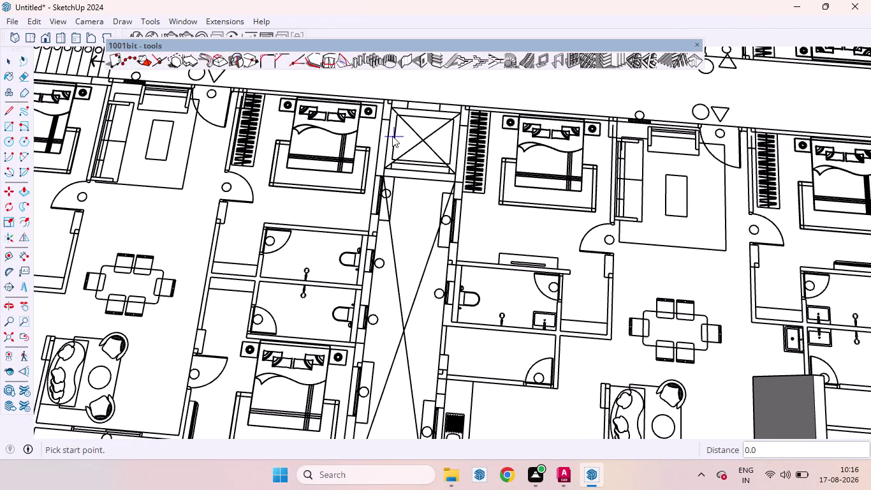
scroll(up, 3)
scroll(down, 3)
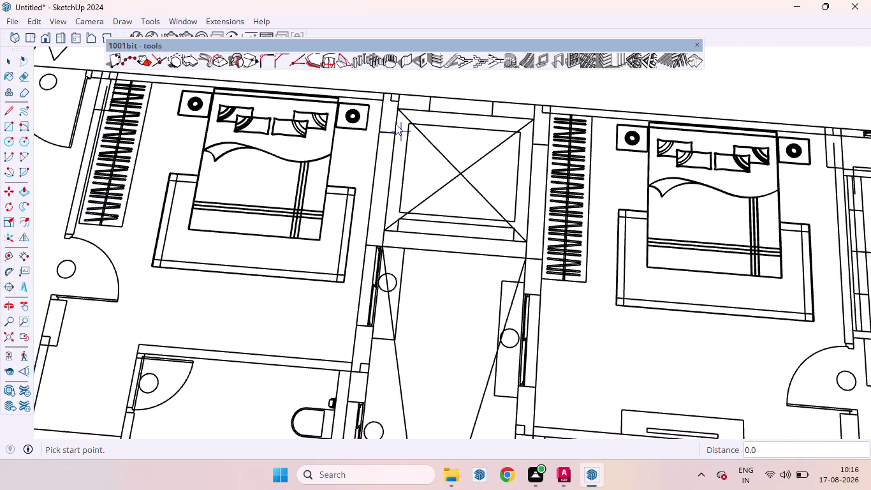
Place wall points along the shaft's top edge and its lower-left and lower-right corners.
click(384, 92)
key(Escape)
click(398, 92)
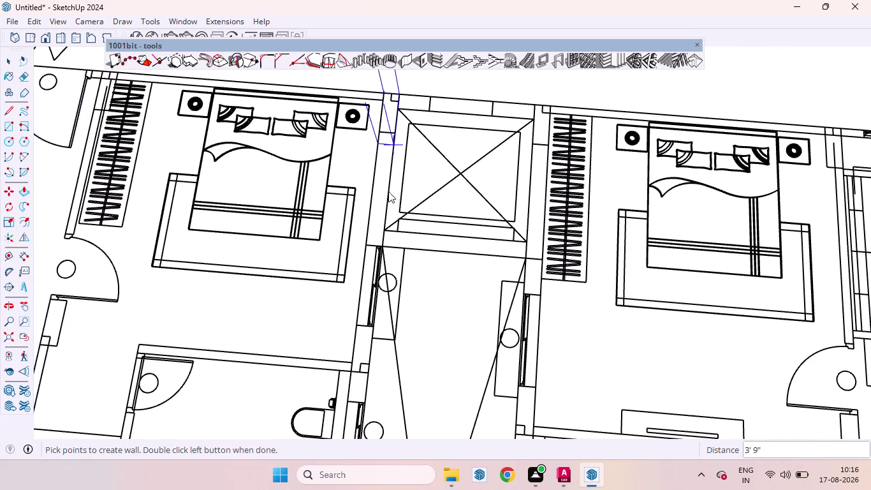
scroll(down, 3)
scroll(up, 3)
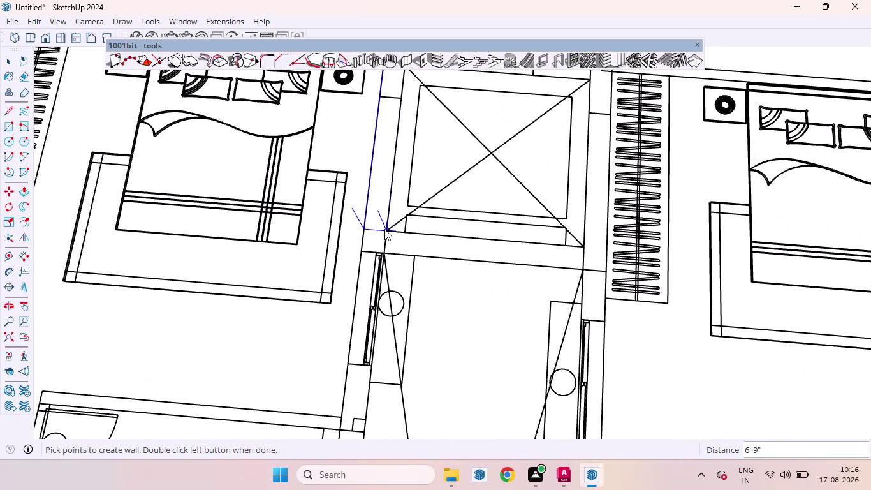
click(387, 228)
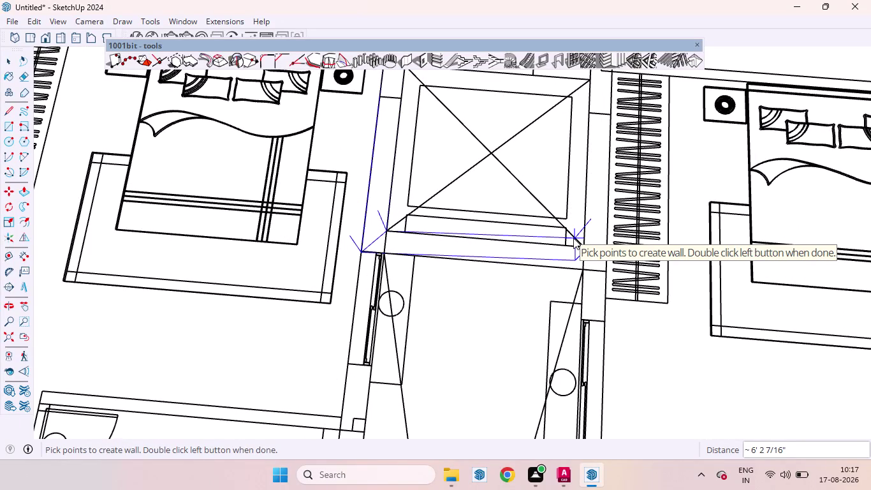
click(581, 244)
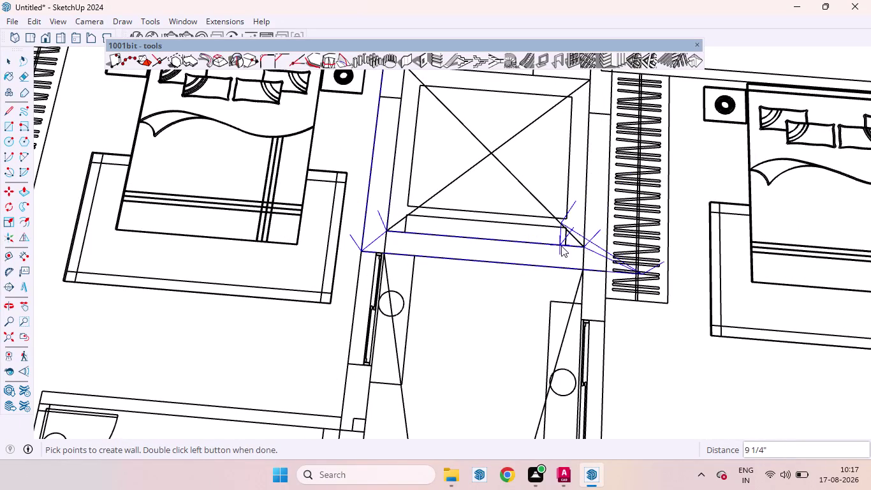
Close the shaft outline at the upper-right corner and reopen the wall settings.
scroll(down, 3)
scroll(up, 3)
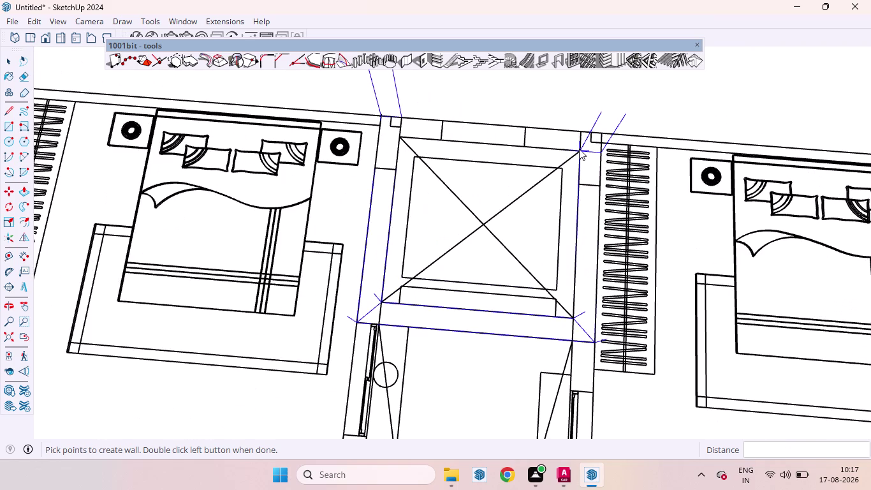
click(579, 149)
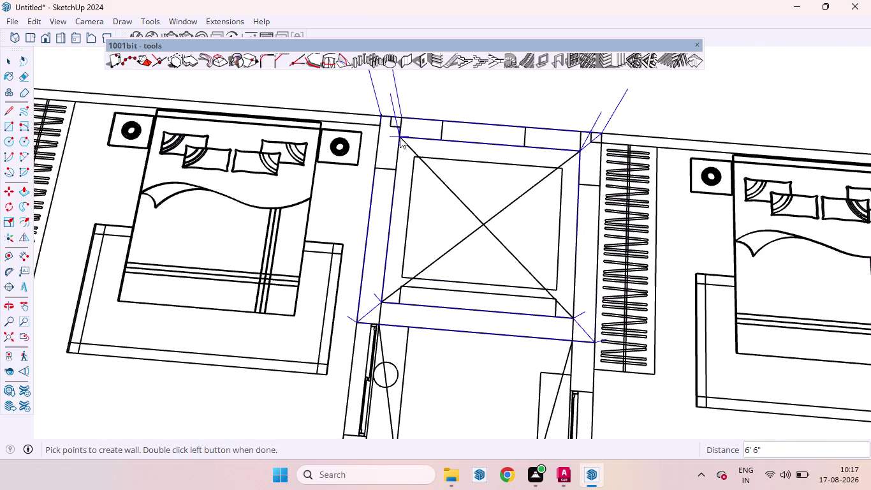
double_click(400, 136)
scroll(down, 3)
scroll(down, 3)
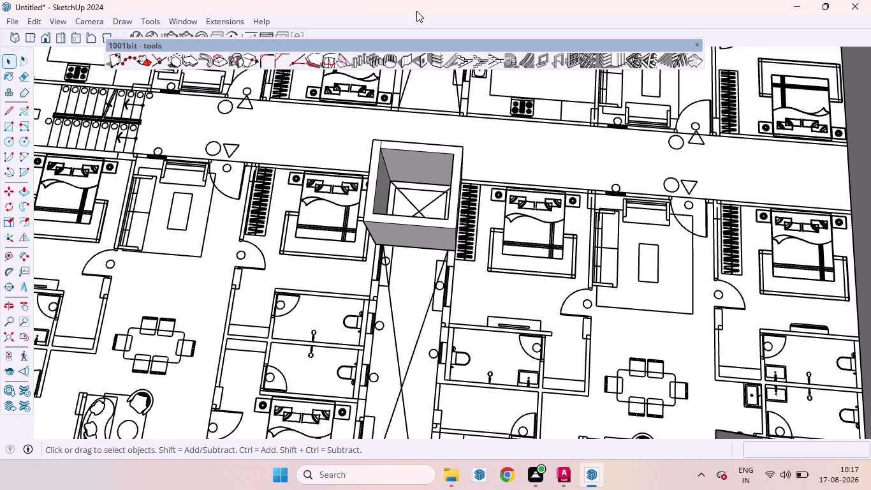
click(408, 62)
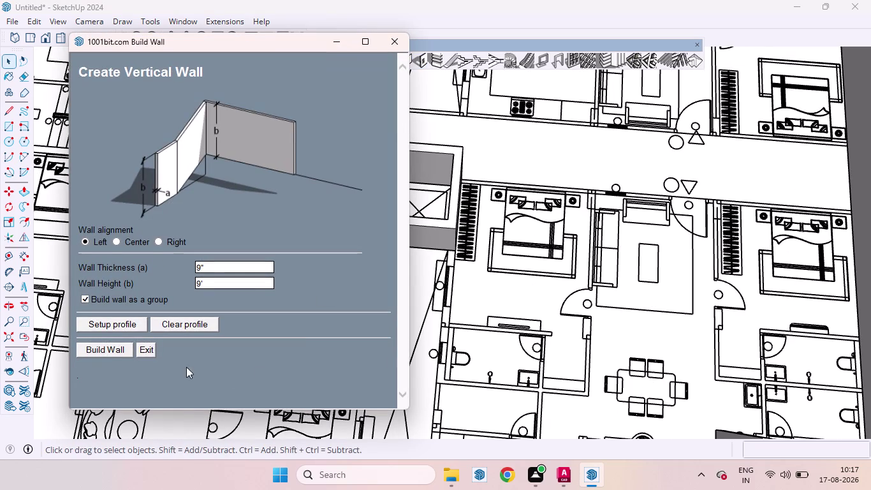
Start a wall with the current settings at the shaft's lower-right corner.
click(95, 351)
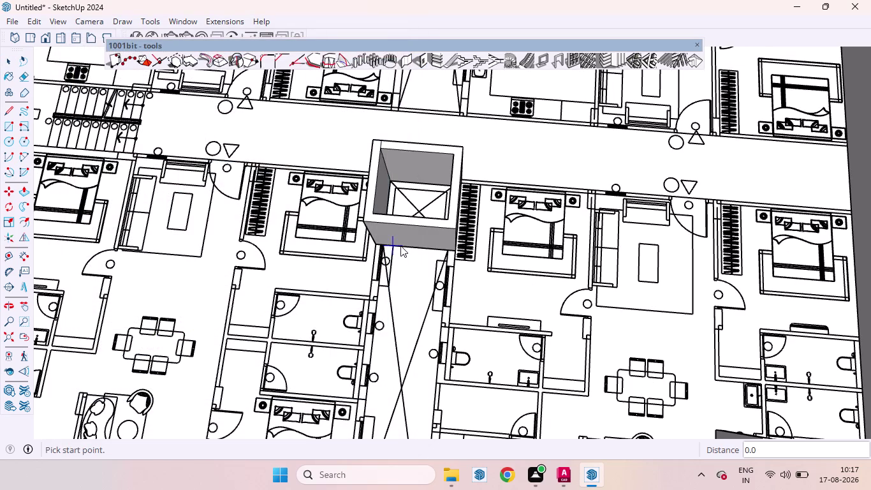
scroll(up, 3)
scroll(down, 3)
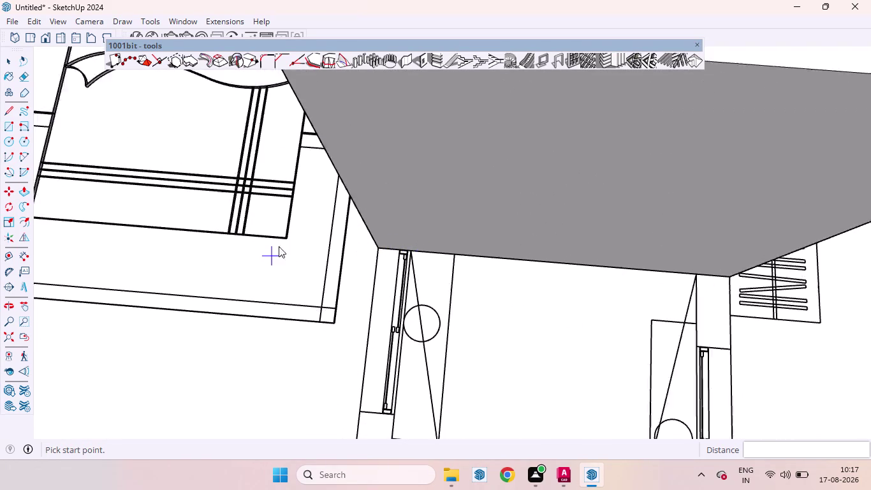
scroll(down, 3)
scroll(up, 3)
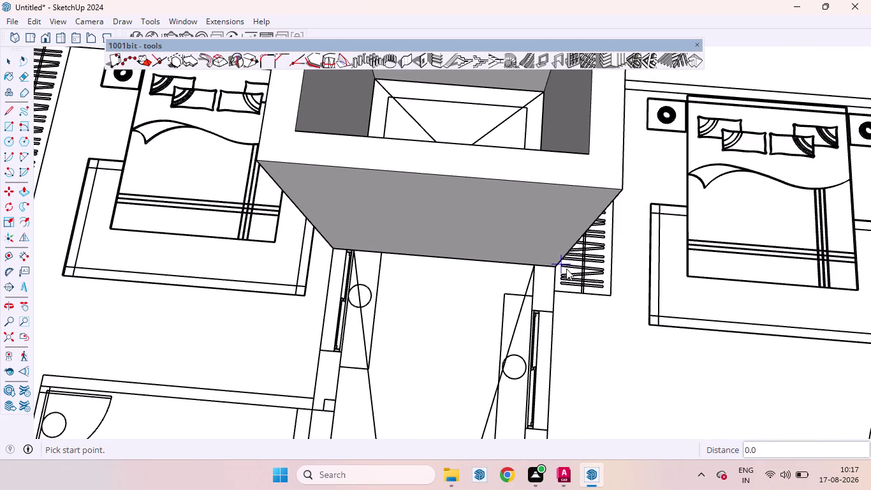
click(556, 271)
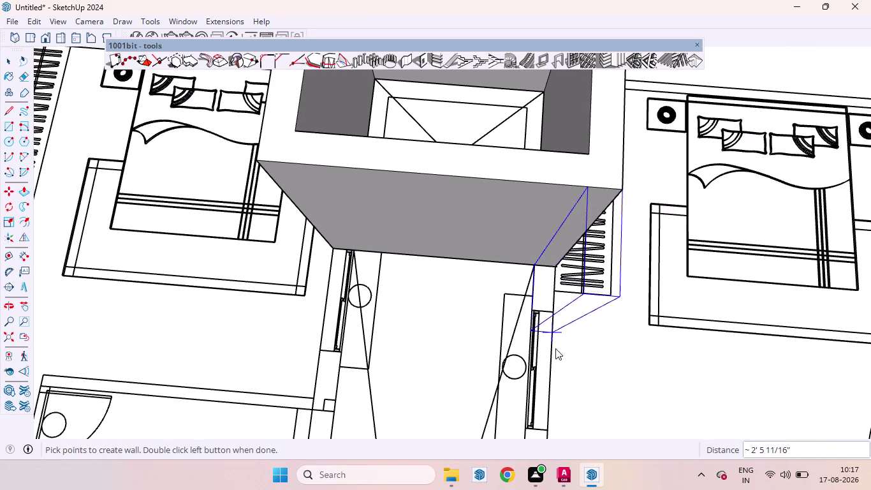
Finish the wall down the void edge past the bathroom and reopen the settings.
scroll(down, 3)
scroll(down, 3)
scroll(down, 3)
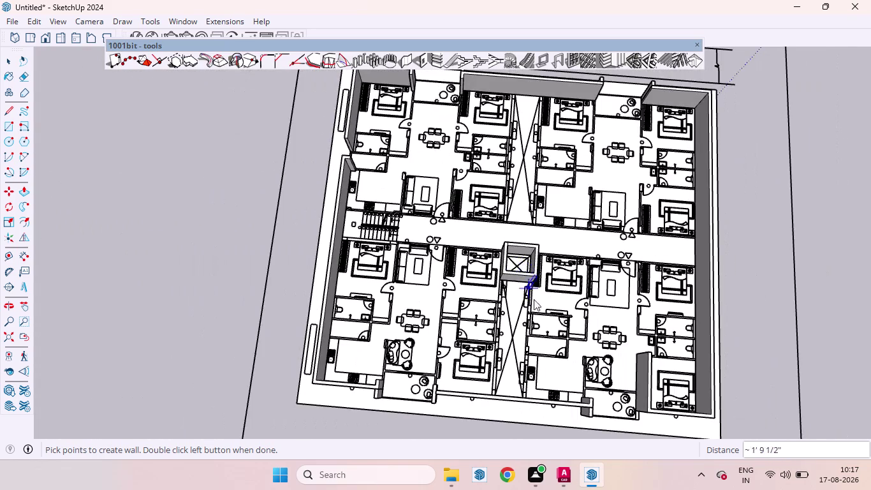
scroll(up, 3)
scroll(up, 3)
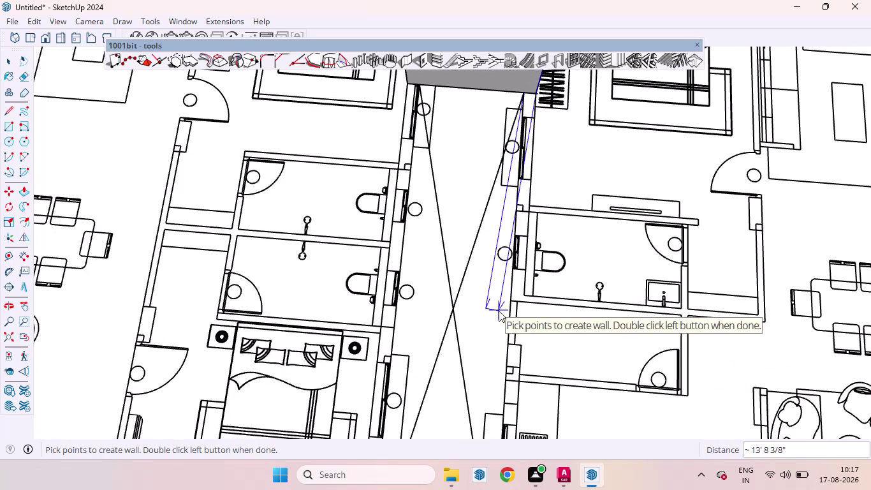
scroll(up, 3)
scroll(up, 3)
scroll(up, 3)
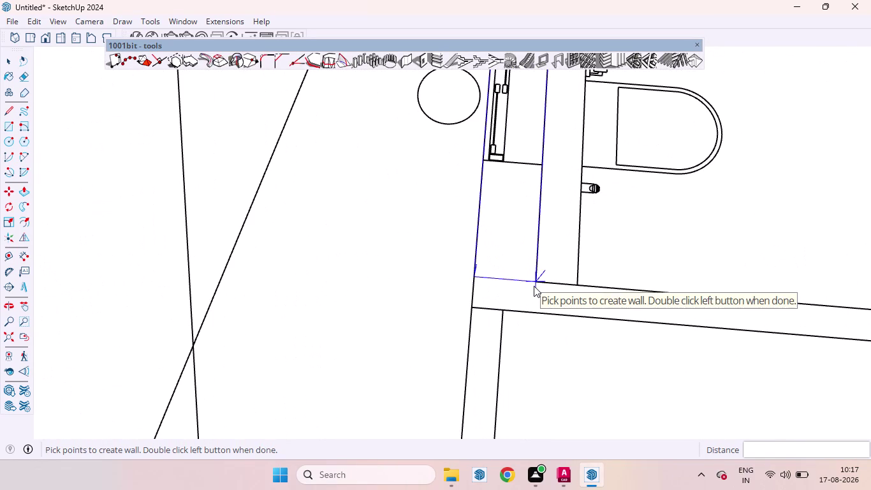
double_click(537, 278)
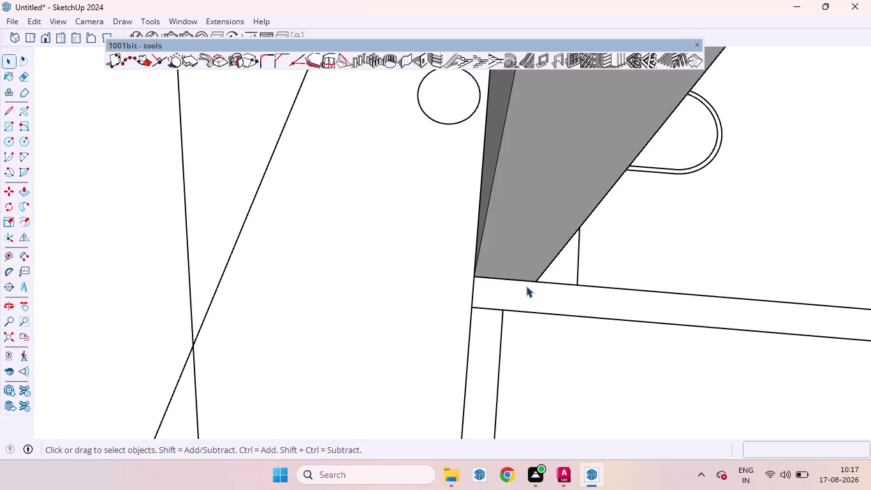
scroll(down, 3)
scroll(down, 3)
scroll(up, 3)
scroll(down, 3)
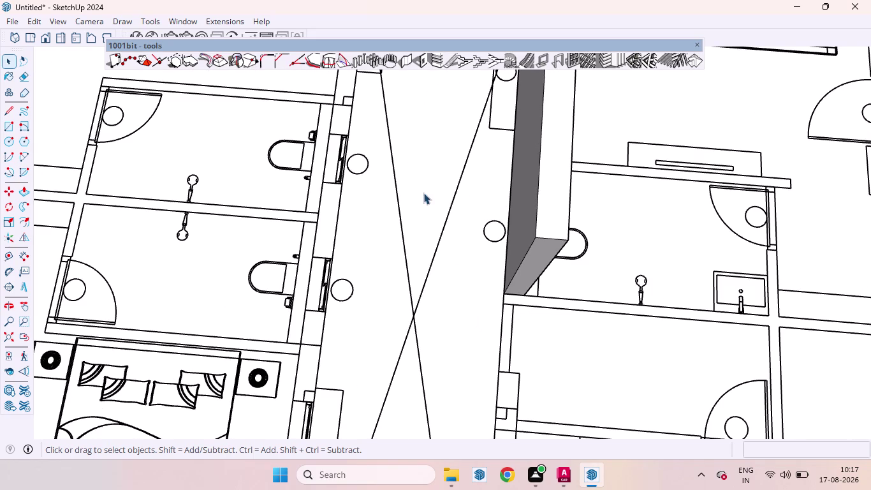
click(403, 64)
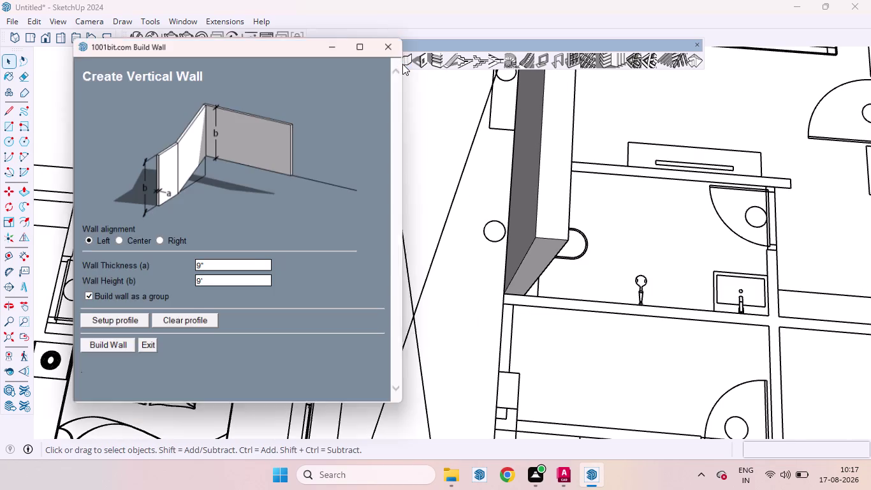
Start a new wall at the lift shaft's lower-left corner.
click(110, 346)
scroll(down, 3)
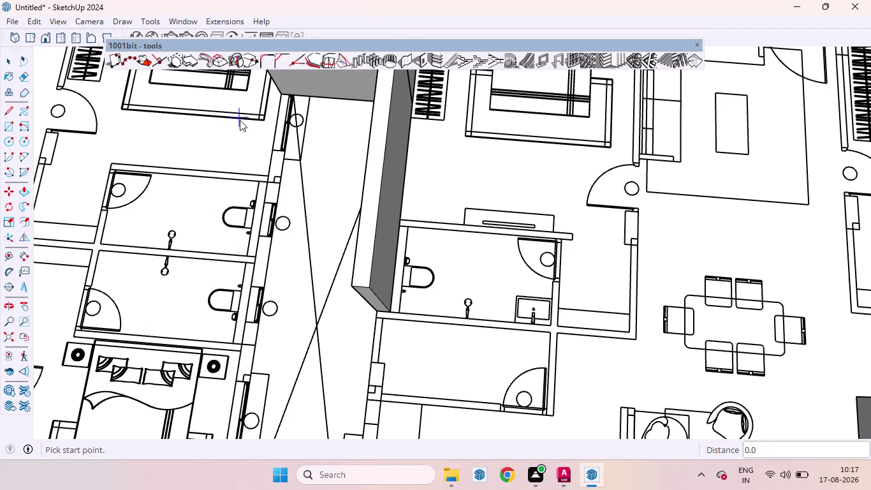
scroll(up, 3)
middle_drag(288, 132, 327, 131)
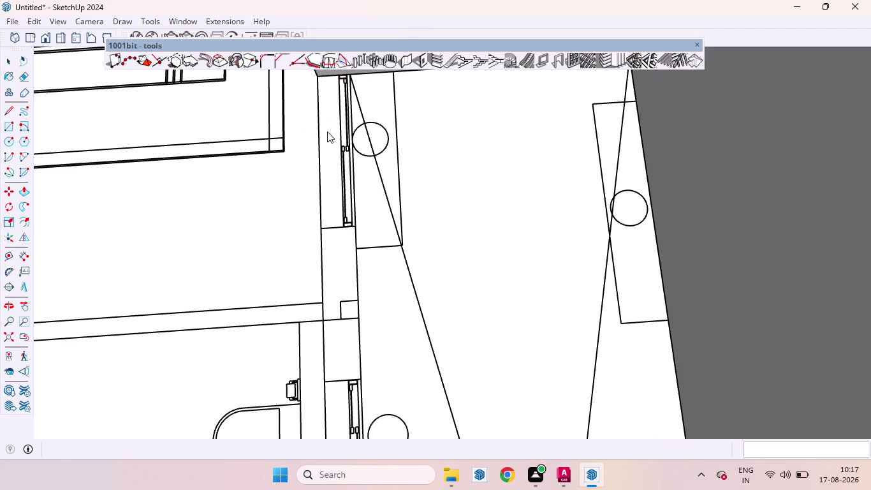
scroll(down, 3)
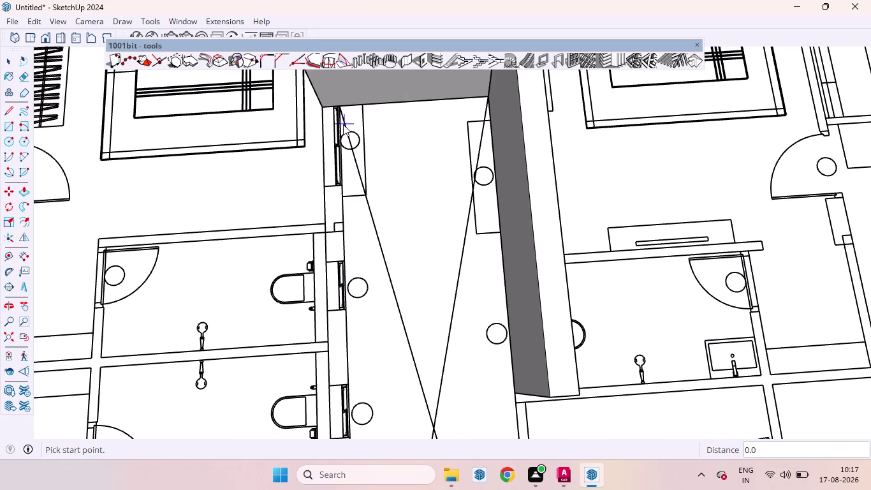
scroll(up, 3)
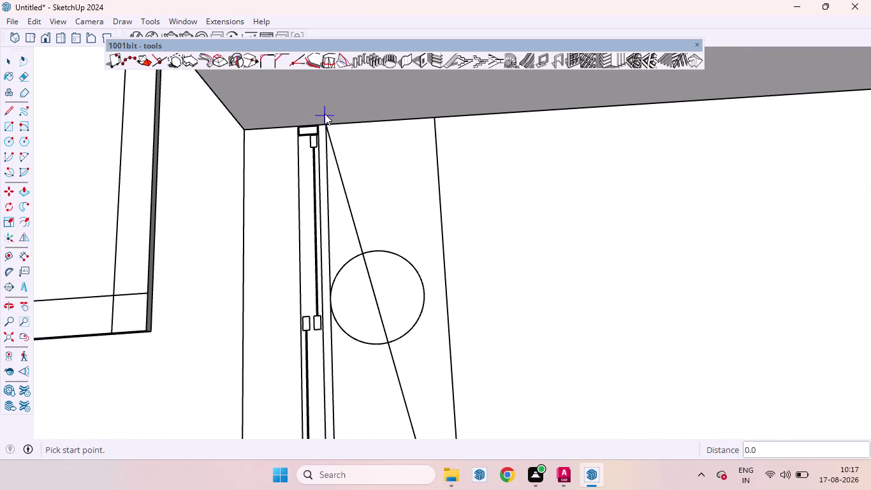
click(327, 125)
Run the wall along the corridor edge down to the plan's bottom edge.
scroll(down, 3)
scroll(down, 3)
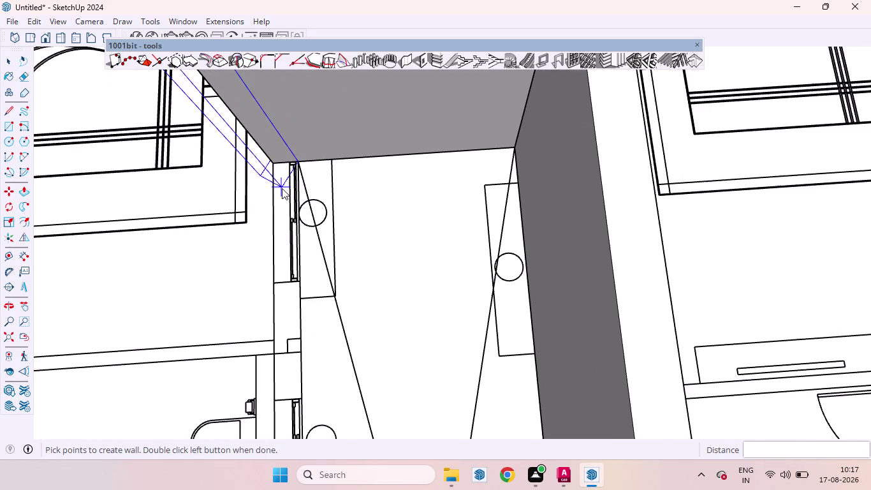
scroll(down, 3)
scroll(down, 3)
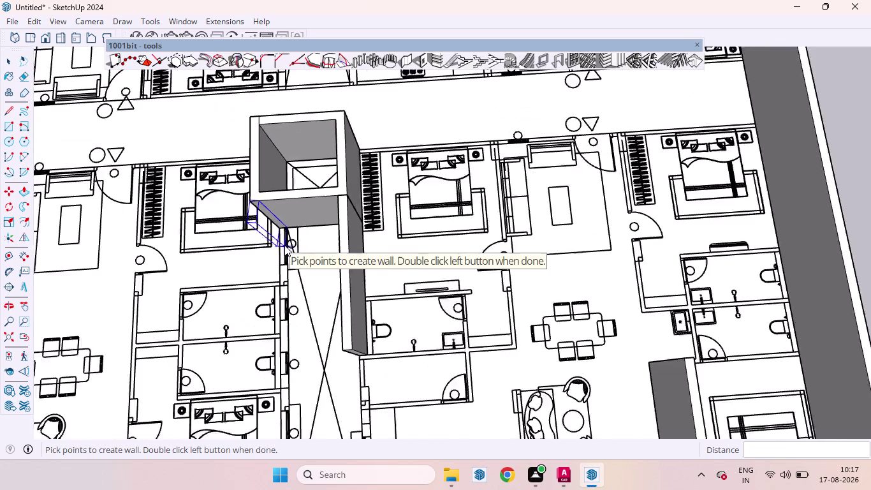
scroll(up, 3)
scroll(down, 3)
scroll(down, 3)
scroll(up, 3)
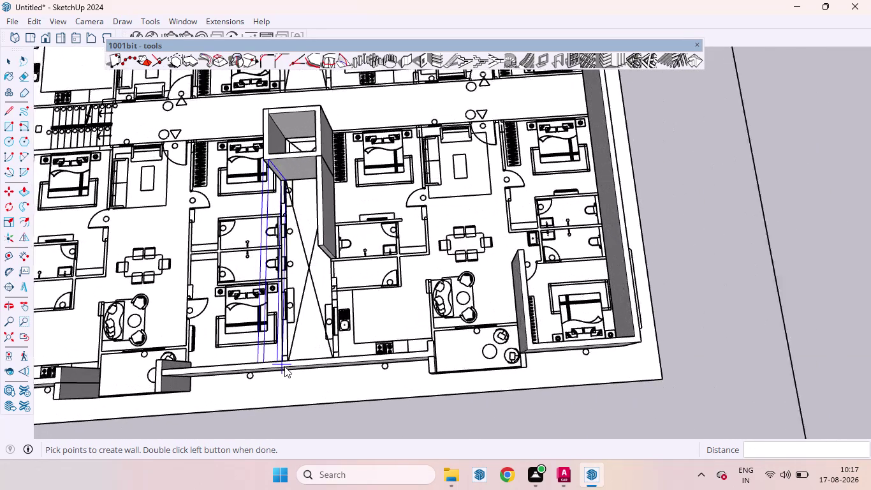
scroll(up, 3)
scroll(up, 3)
scroll(up, 3)
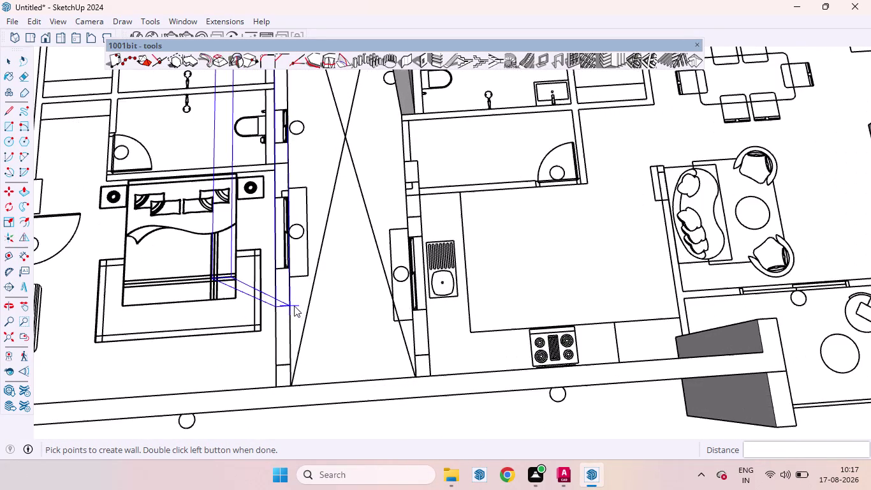
scroll(down, 3)
scroll(down, 3)
middle_drag(299, 257, 314, 357)
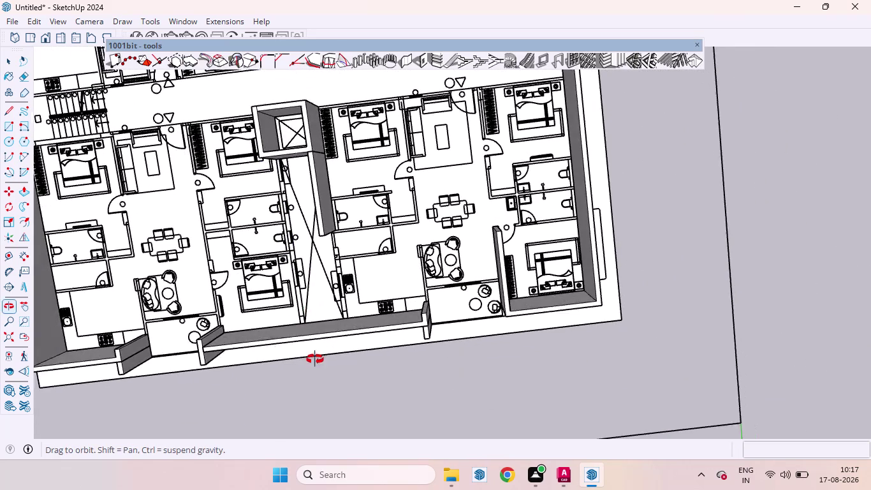
middle_drag(315, 357, 315, 361)
scroll(up, 3)
scroll(down, 3)
scroll(up, 3)
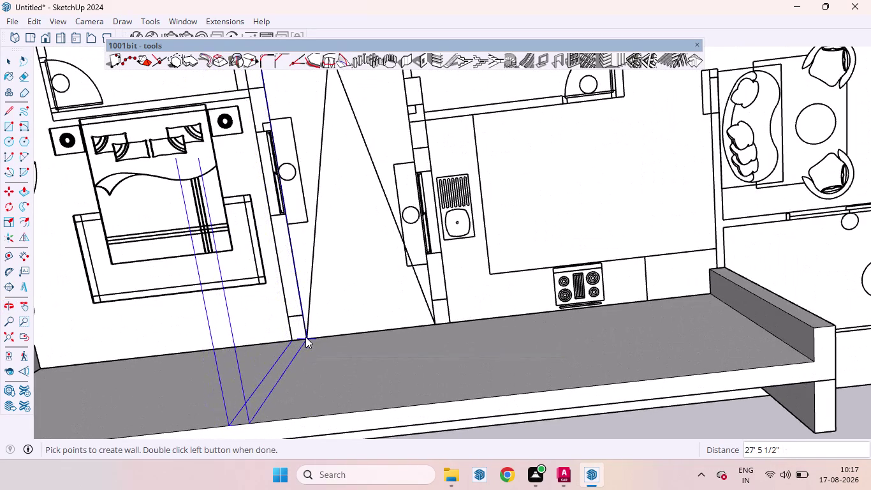
double_click(306, 336)
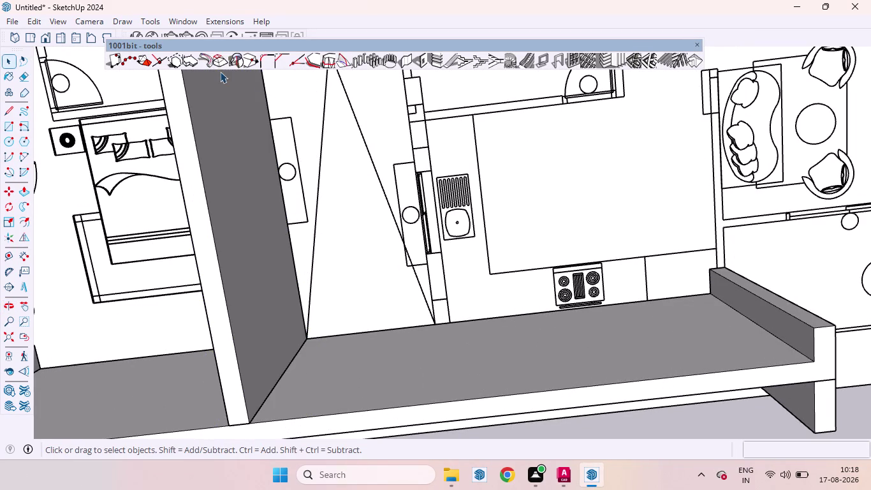
click(406, 66)
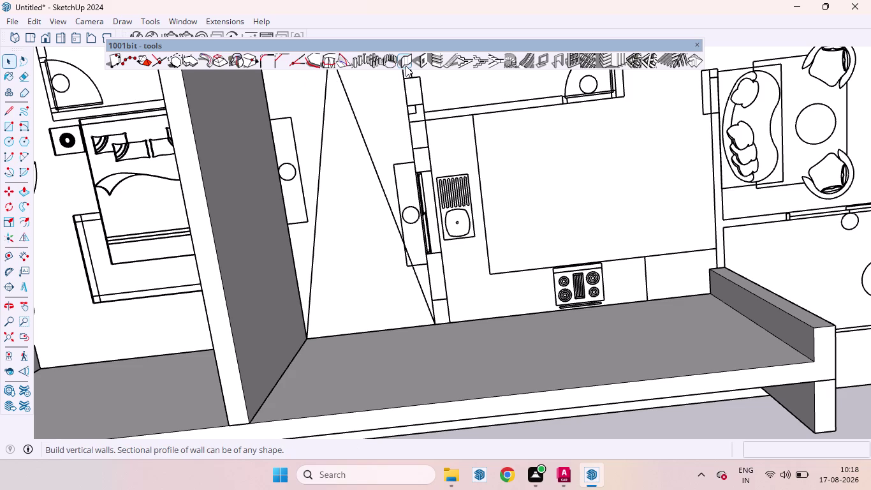
Begin a new wall with its start point beside the kitchen.
click(105, 353)
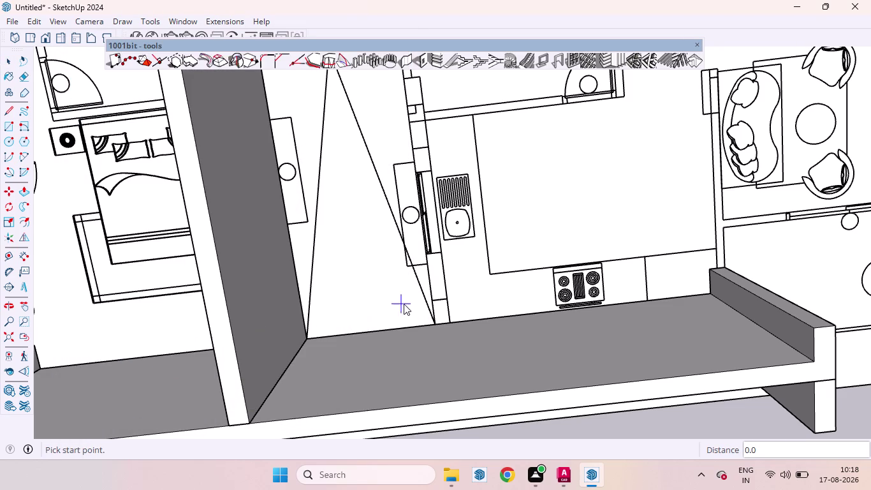
click(435, 322)
scroll(down, 3)
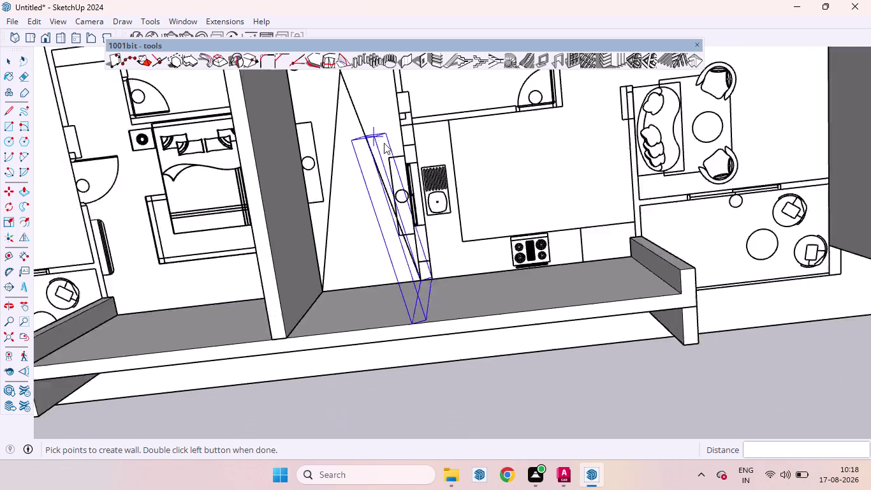
scroll(down, 3)
scroll(down, 3)
Finish the wall along the partition beside the kitchen sink.
scroll(up, 3)
scroll(down, 3)
scroll(up, 3)
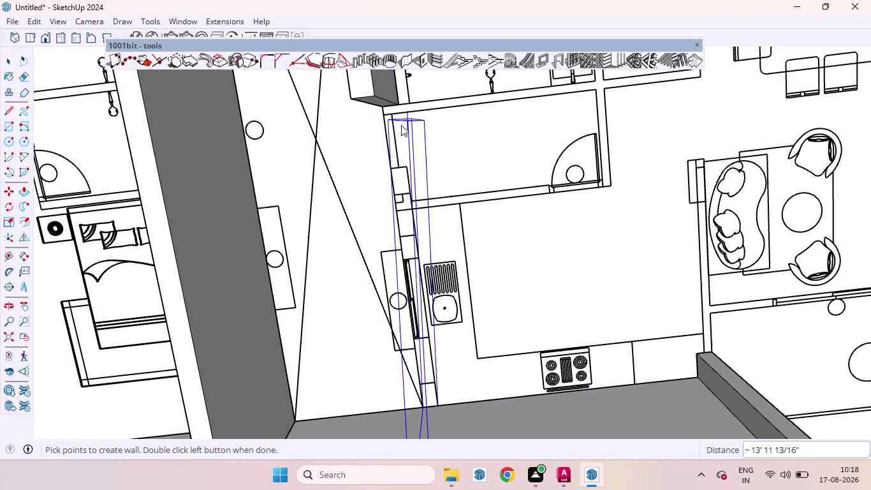
scroll(up, 3)
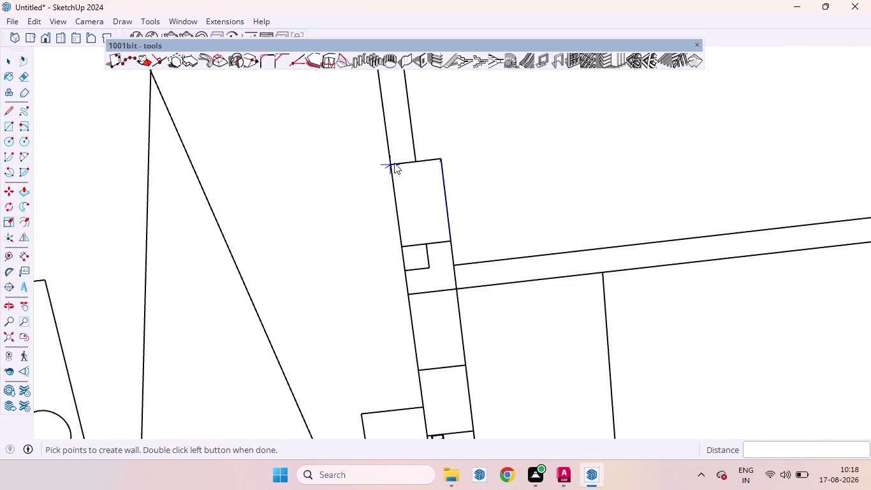
double_click(390, 164)
scroll(down, 3)
scroll(down, 3)
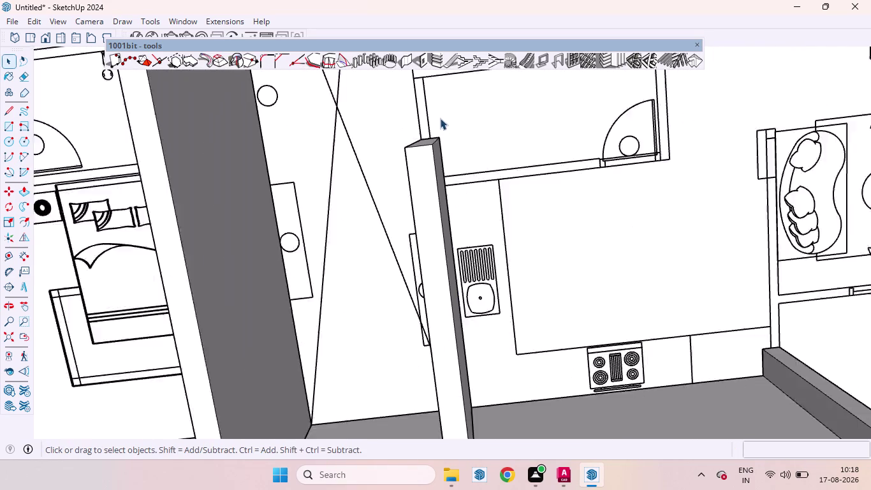
scroll(down, 3)
scroll(down, 3)
scroll(down, 3)
scroll(down, 3)
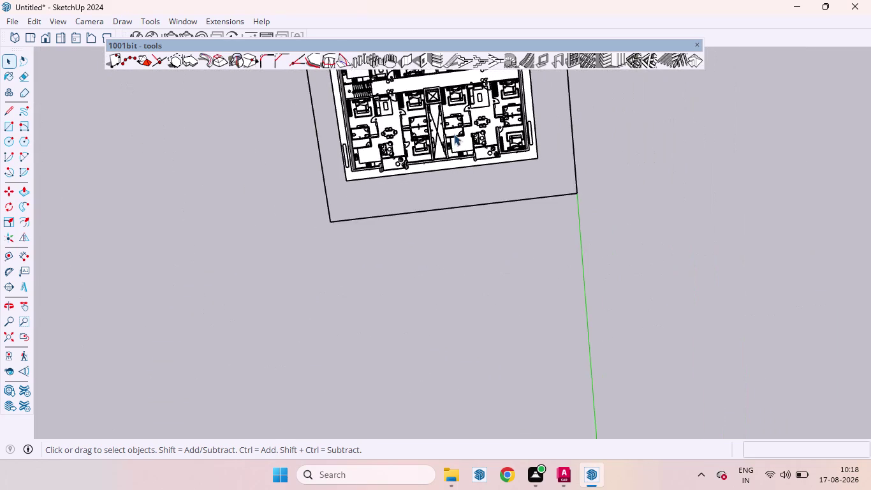
Orbit and zoom around the model to inspect the new corridor walls.
scroll(up, 3)
scroll(up, 3)
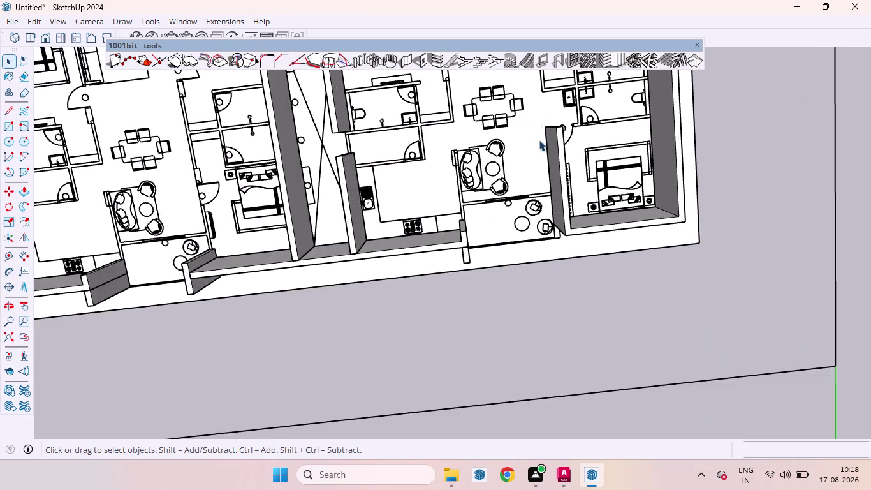
scroll(down, 3)
scroll(down, 3)
middle_drag(527, 177, 466, 121)
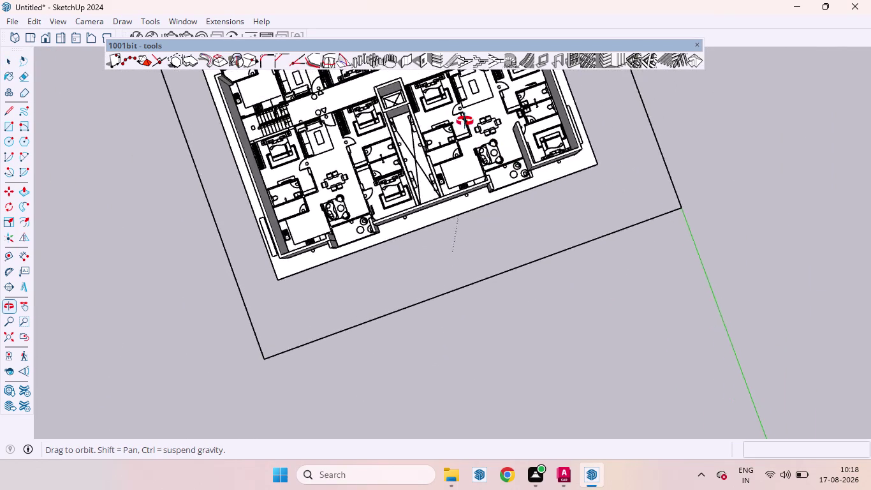
middle_drag(466, 122, 459, 112)
scroll(down, 3)
scroll(up, 3)
scroll(down, 3)
middle_drag(512, 165, 487, 146)
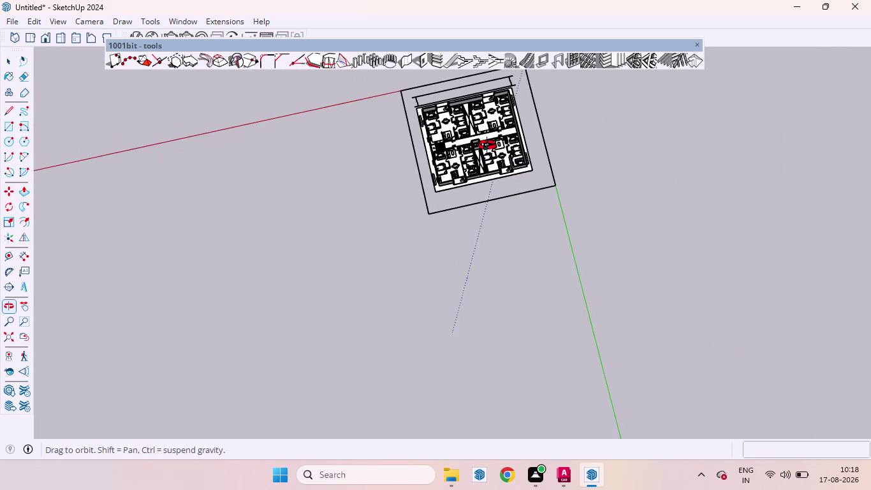
middle_drag(487, 146, 487, 124)
scroll(up, 3)
scroll(down, 3)
scroll(up, 3)
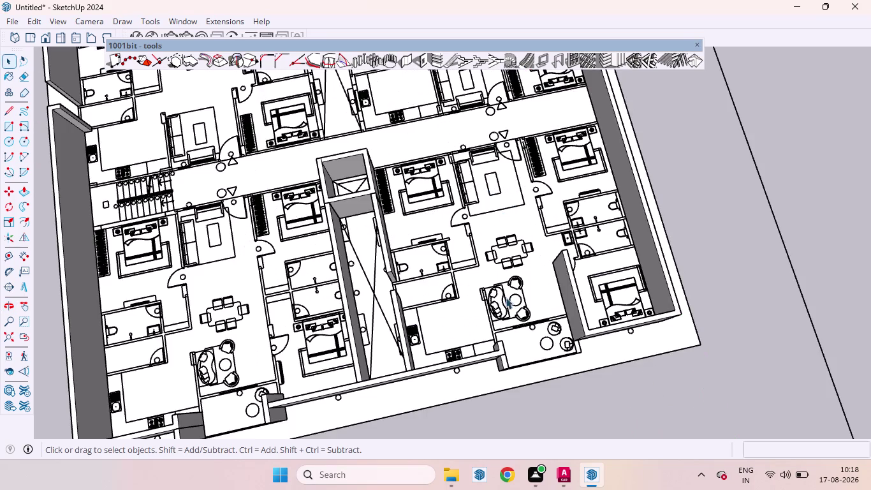
middle_drag(505, 298, 407, 171)
Look along the shaft walls, then reopen the 9-inch, 9-foot Build Wall settings.
scroll(up, 3)
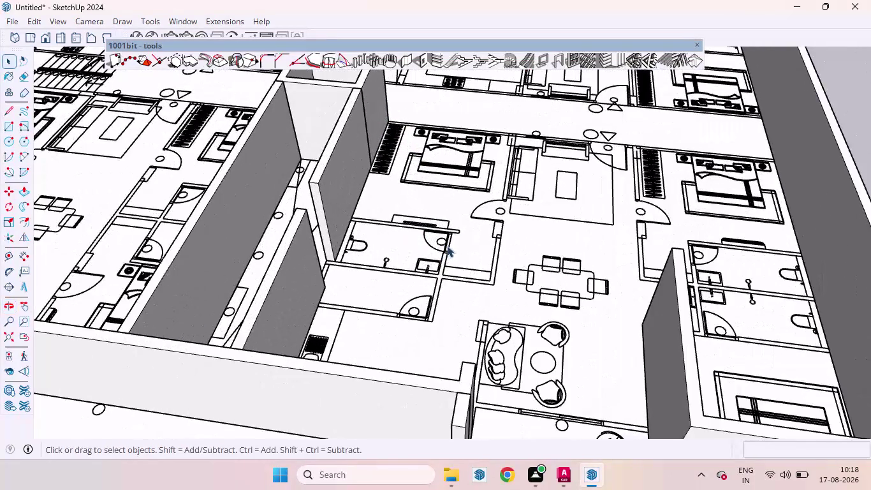
scroll(up, 3)
scroll(up, 3)
scroll(down, 3)
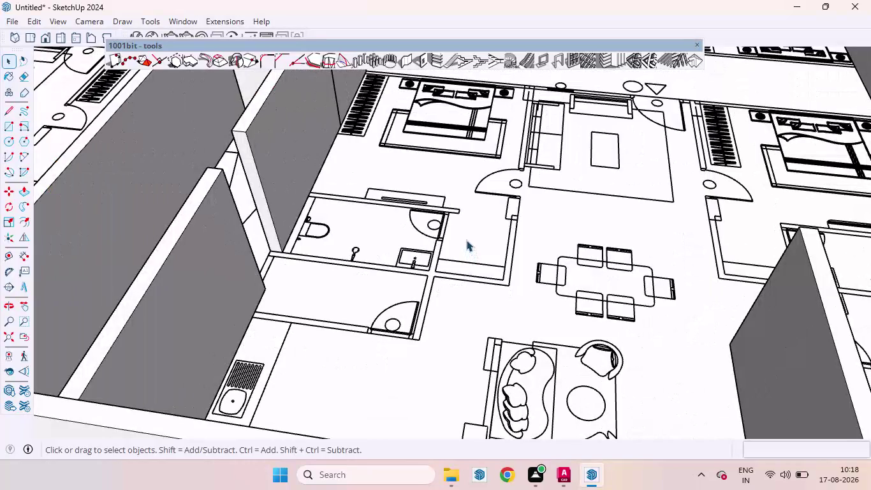
scroll(down, 3)
scroll(up, 3)
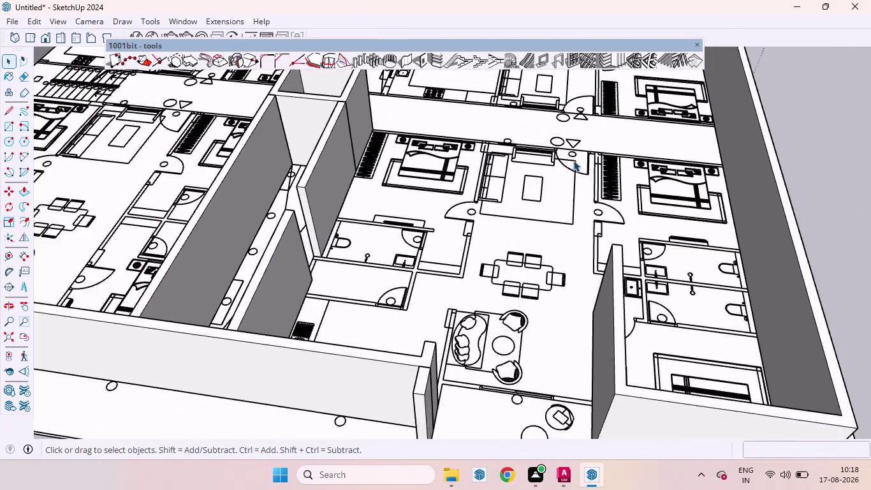
scroll(up, 3)
scroll(up, 3)
scroll(down, 3)
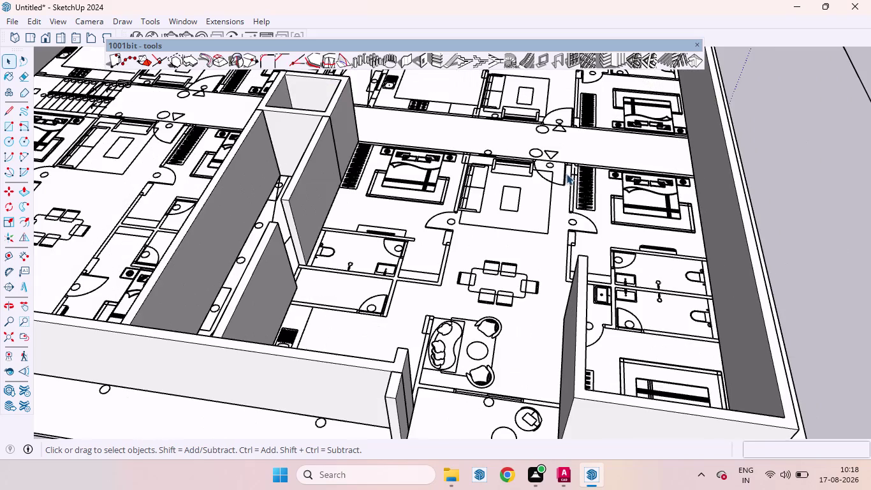
scroll(down, 3)
scroll(up, 3)
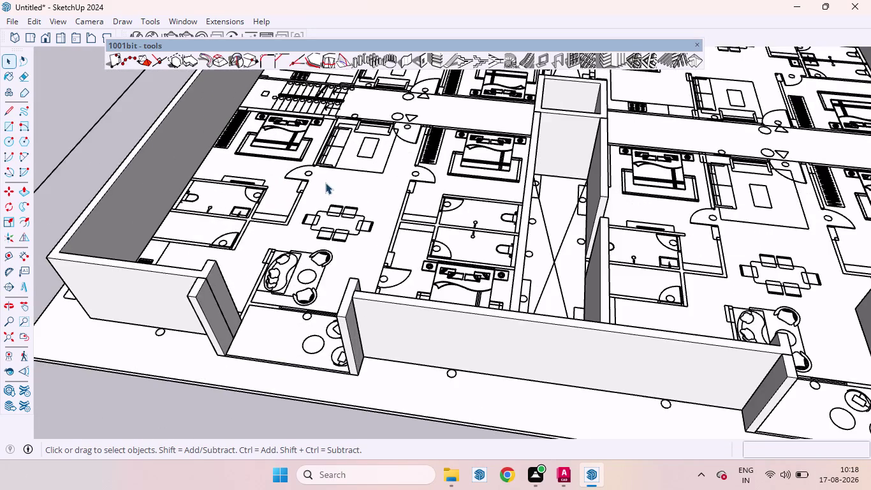
middle_drag(351, 205, 439, 316)
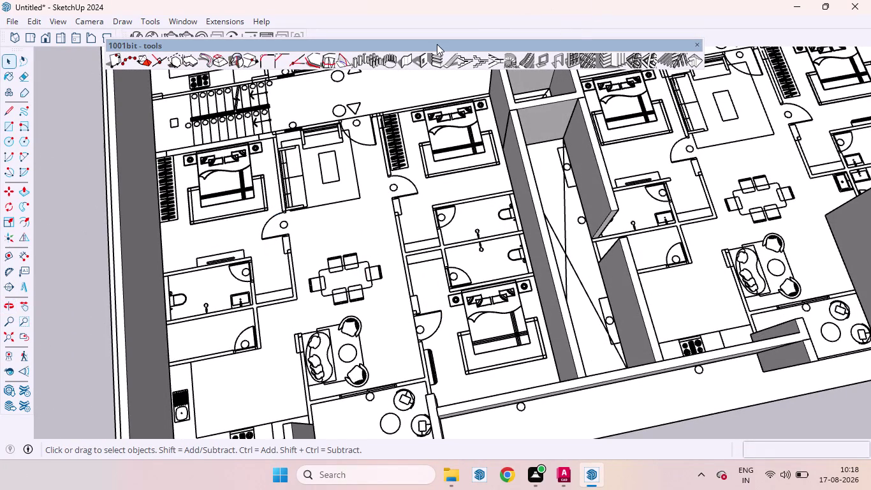
click(406, 62)
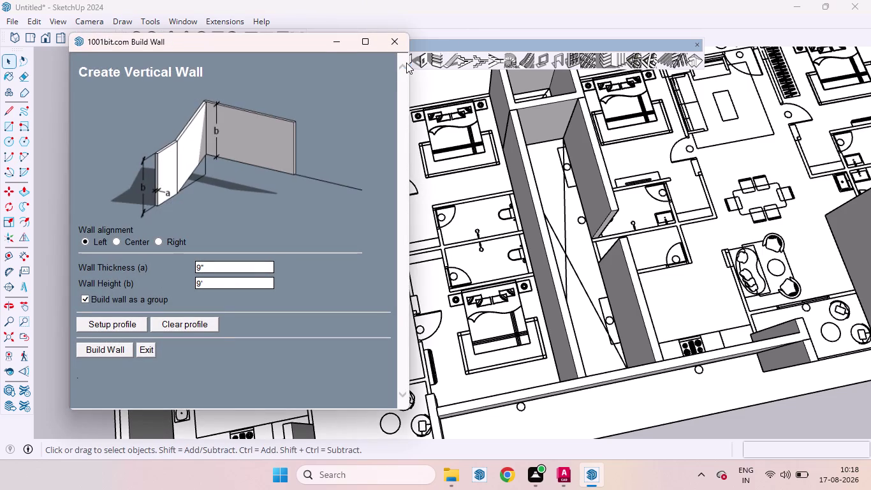
Build a wall with 1001bit along the staircase edge beside the top-left bedroom.
click(117, 346)
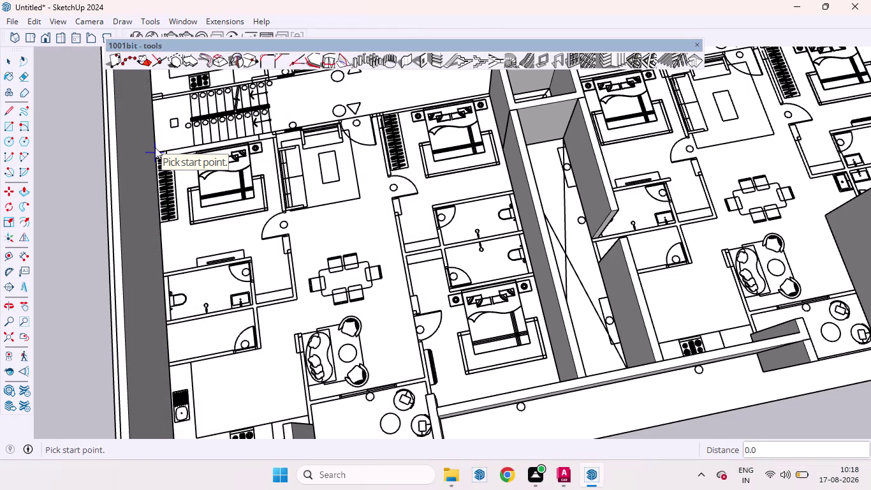
drag(155, 151, 250, 162)
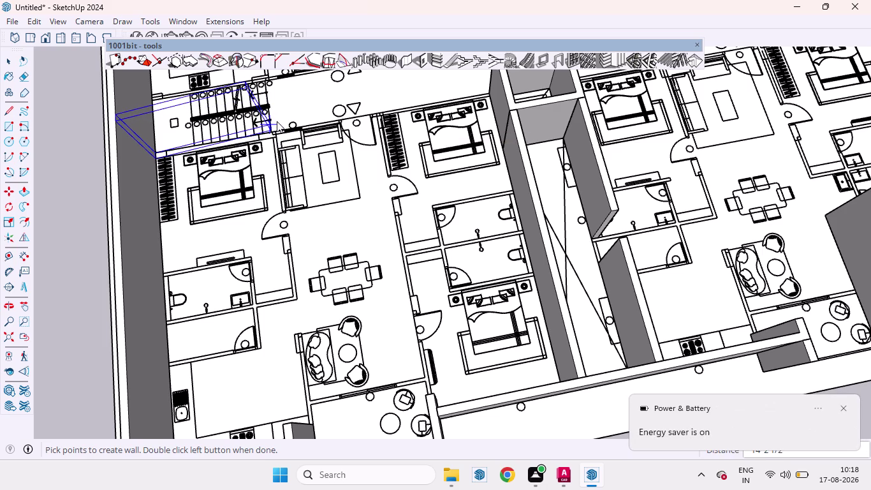
scroll(up, 3)
scroll(up, 3)
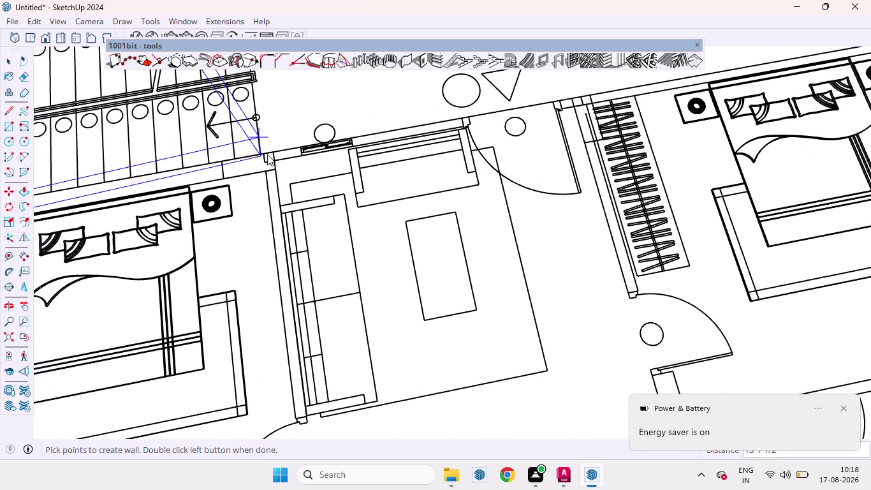
double_click(271, 149)
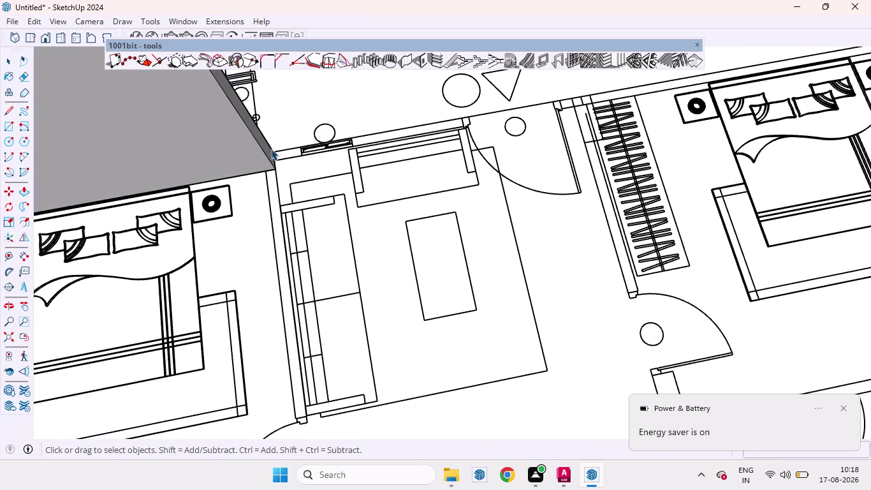
scroll(down, 3)
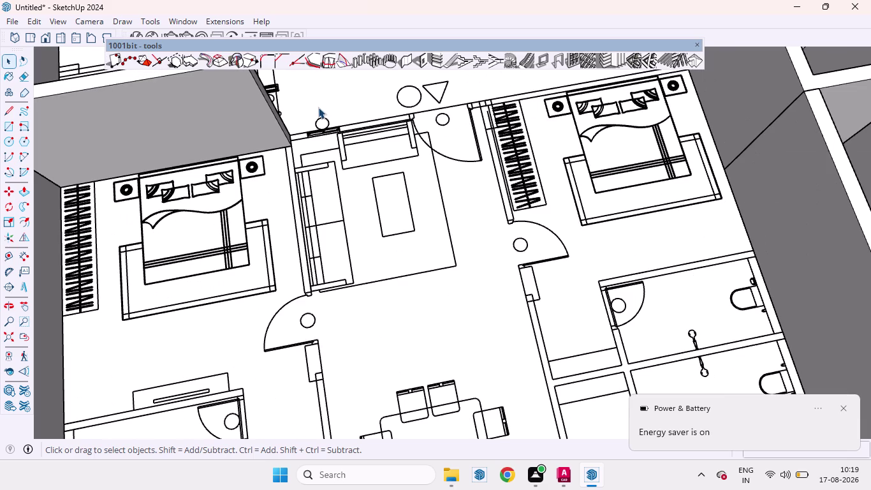